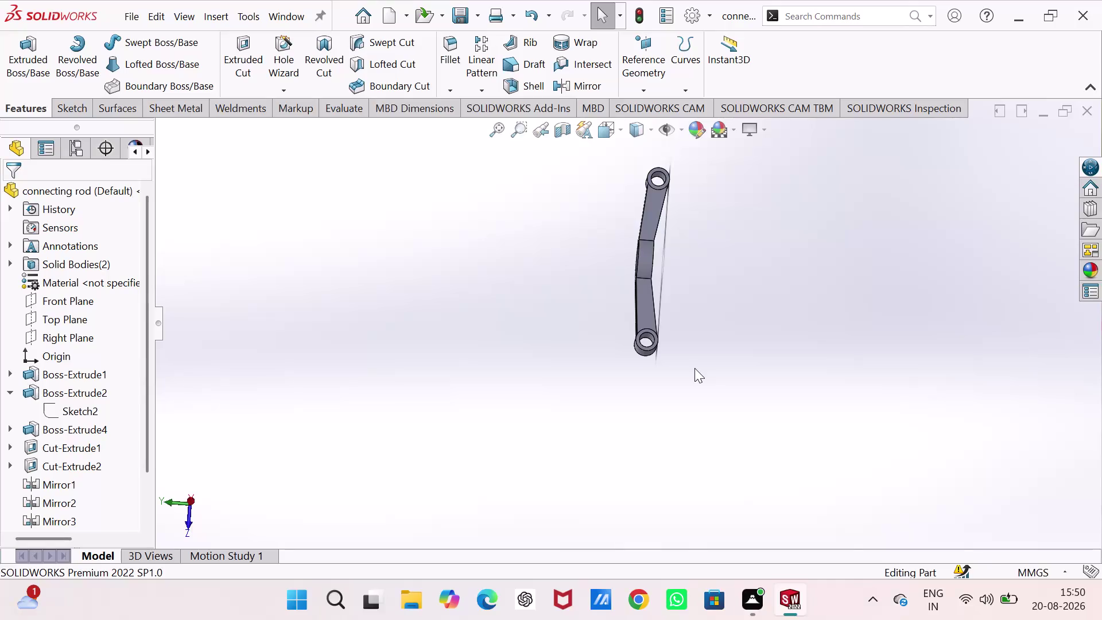
Cycle the connecting rod through the front, side, top and isometric views.
key(ctrl+1)
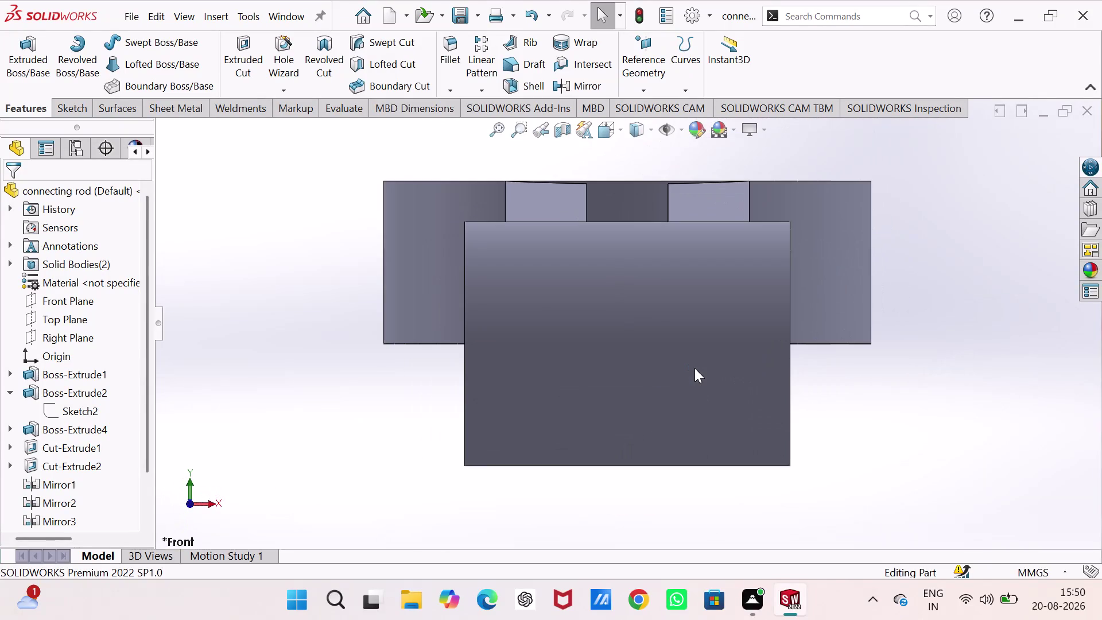
key(ctrl+2)
key(ctrl+3)
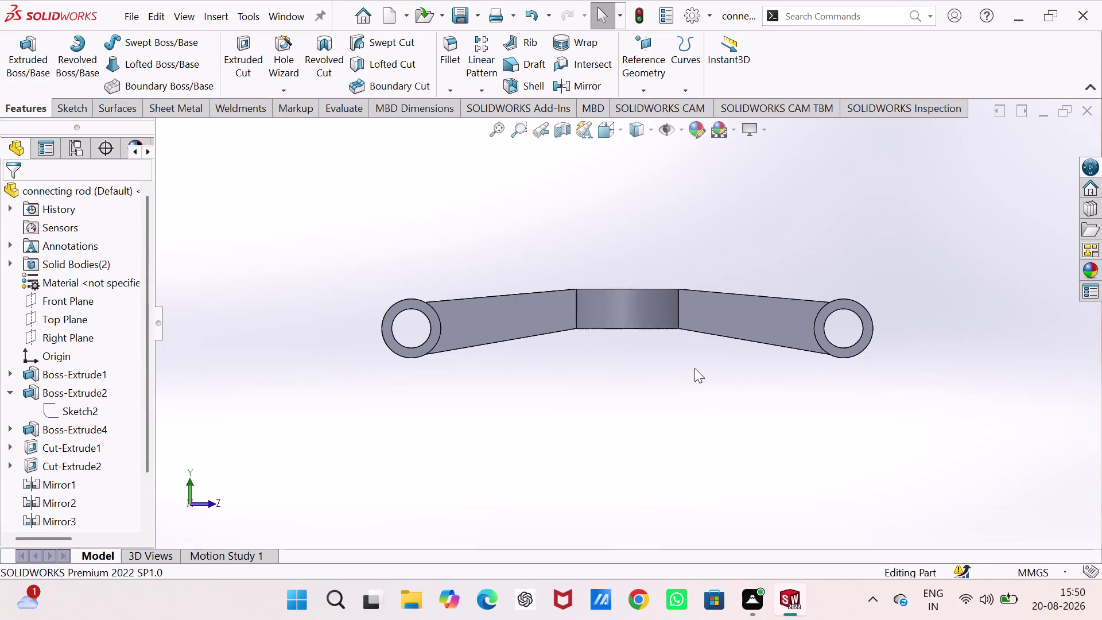
key(ctrl+4)
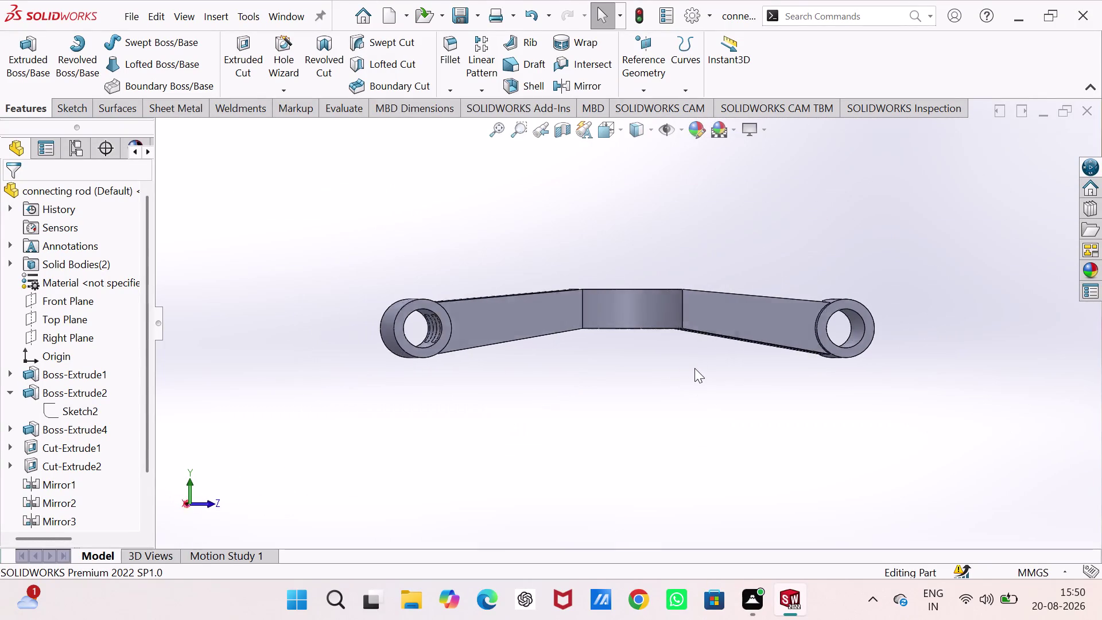
key(ctrl+5)
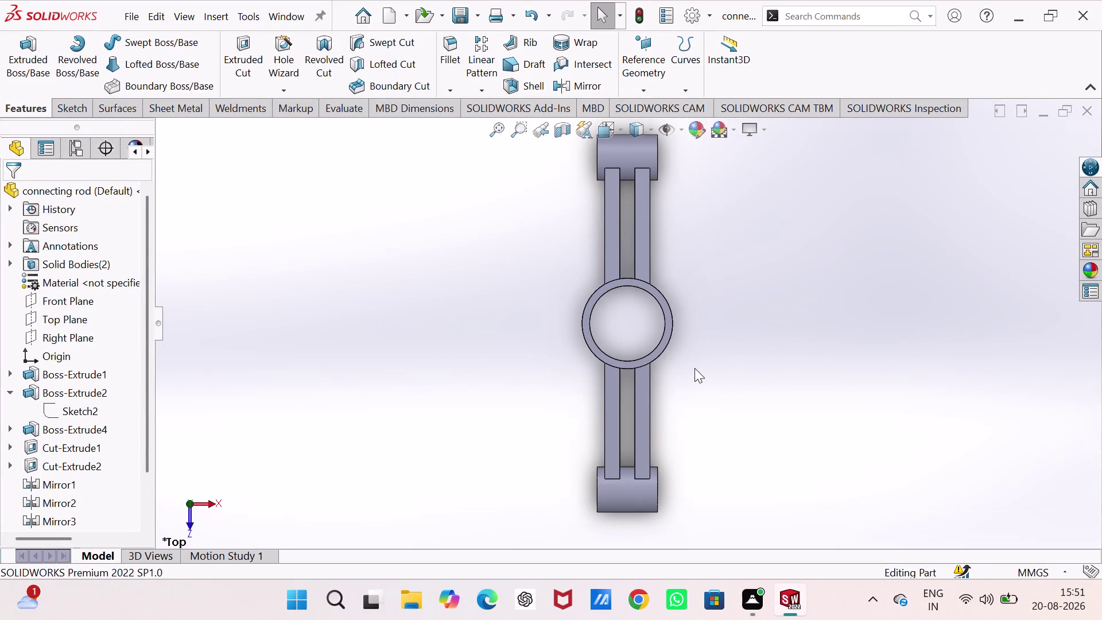
key(ctrl+6)
key(ctrl+7)
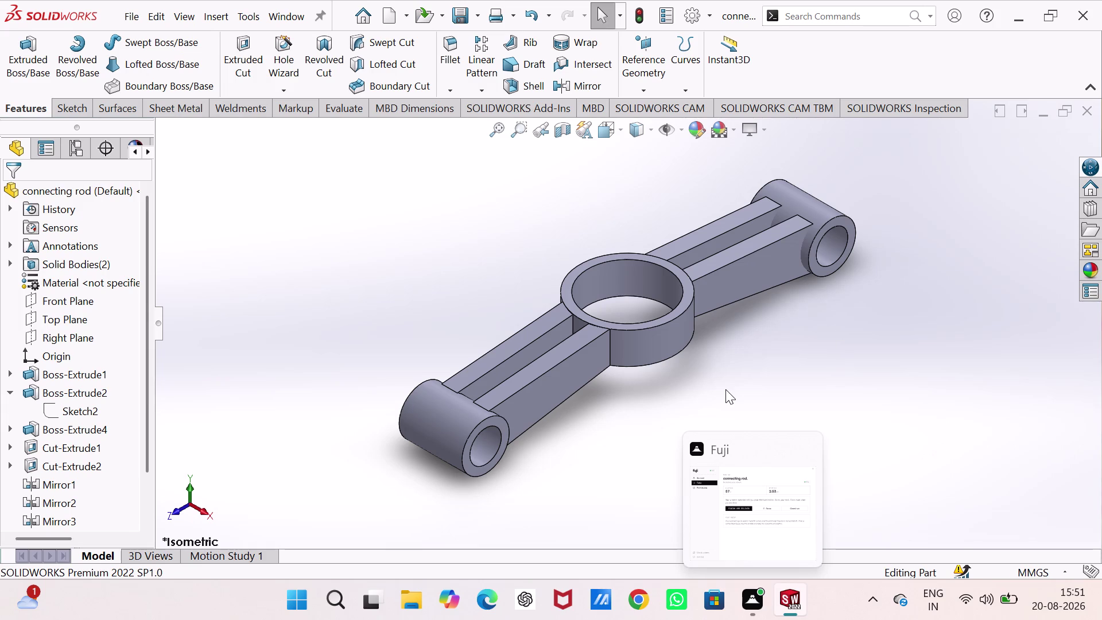
Return to front, top and isometric views, then open the Appearances, Scenes and Decals library.
key(ctrl+1)
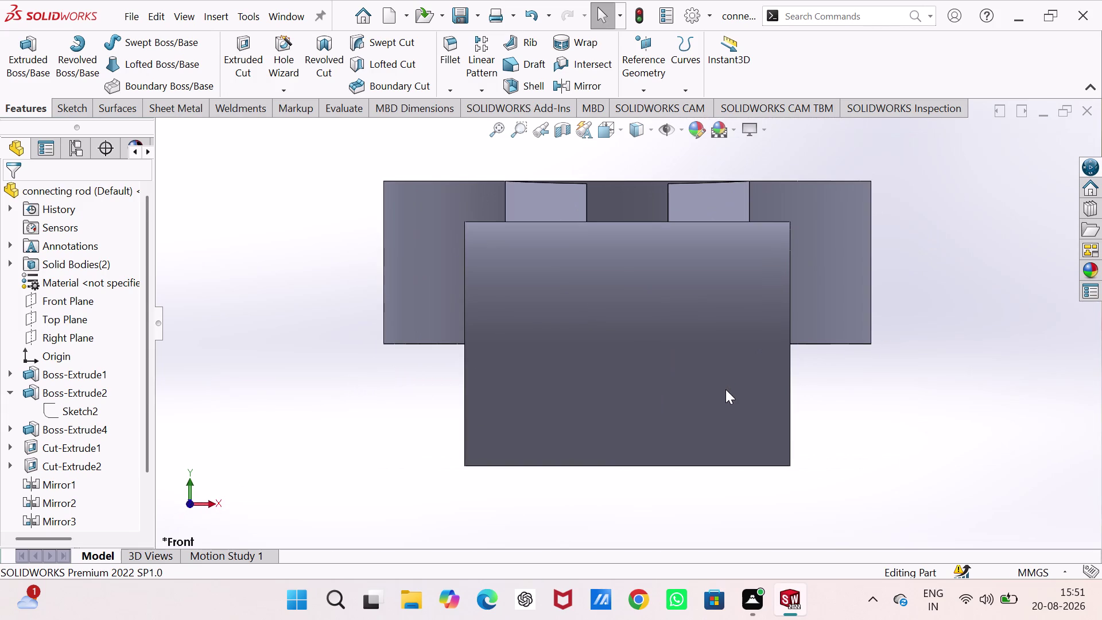
key(Escape)
key(Escape)
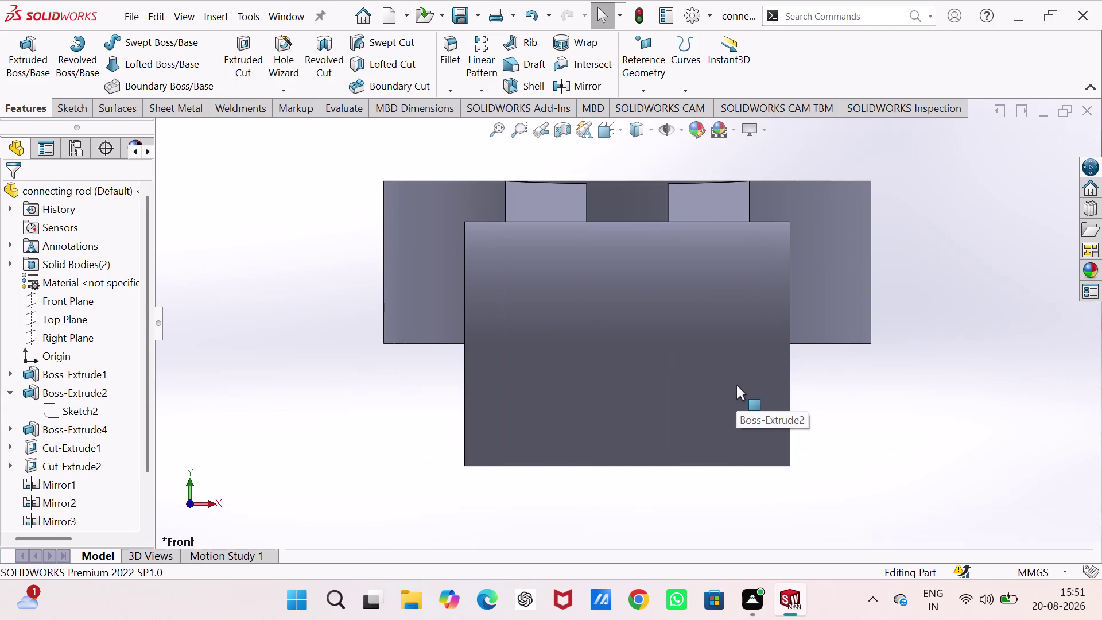
key(ctrl+5)
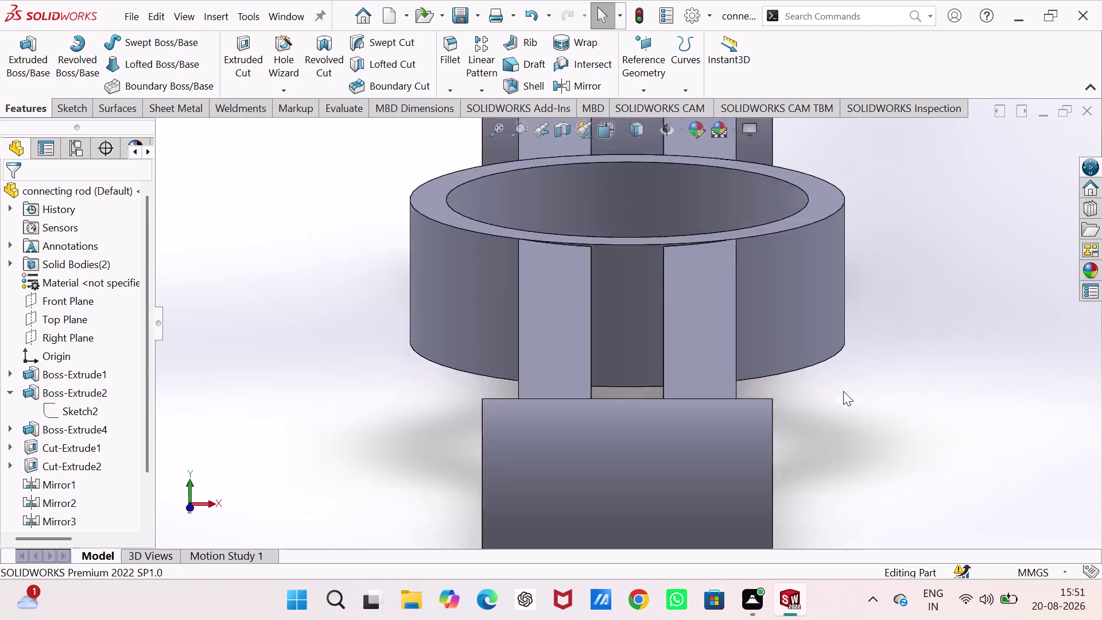
key(ctrl+7)
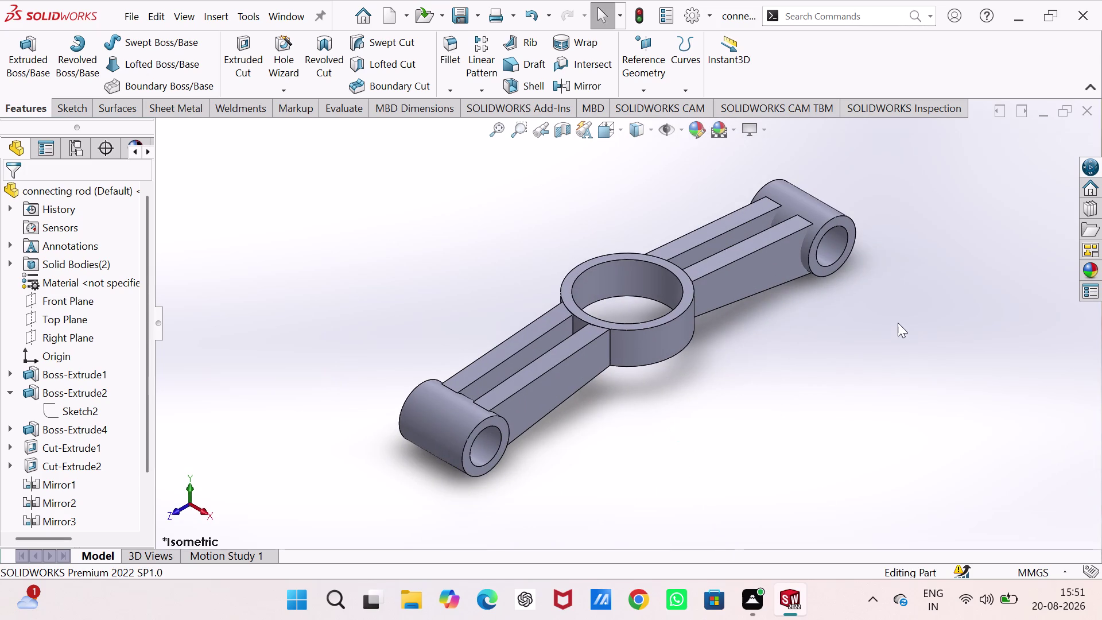
click(1092, 267)
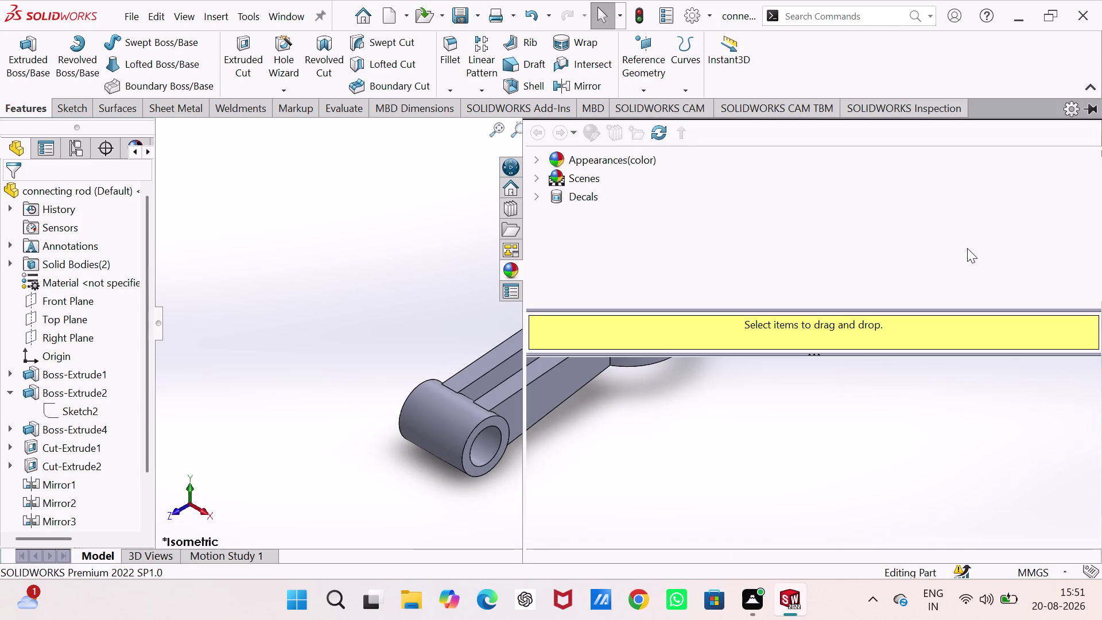
Browse the appearance categories, expanding and collapsing Metal.
click(533, 156)
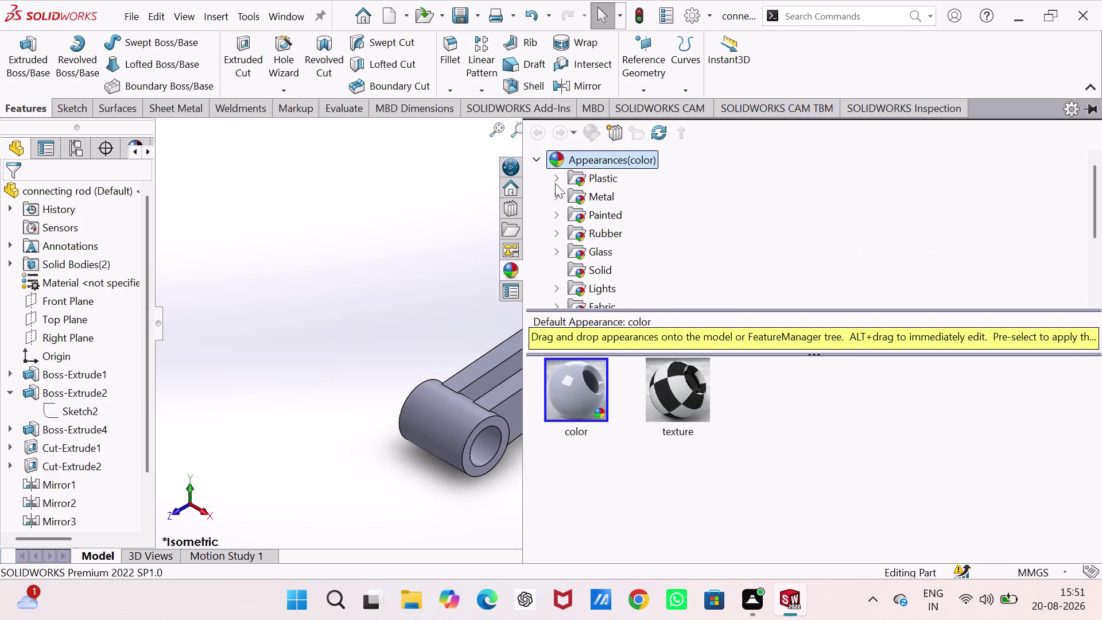
click(558, 193)
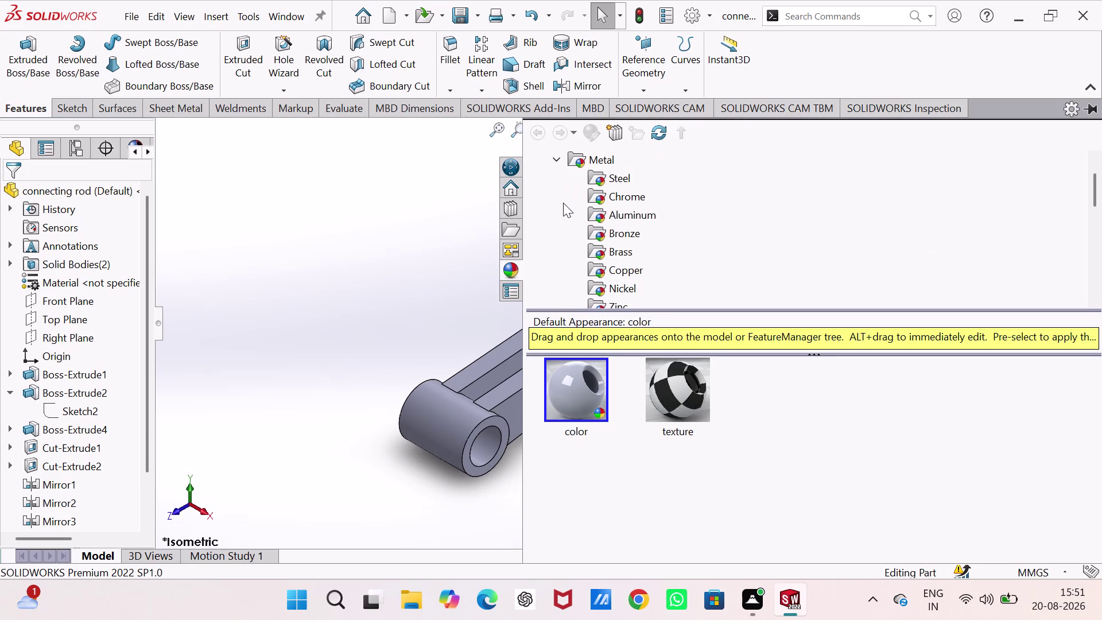
click(556, 158)
scroll(down, 3)
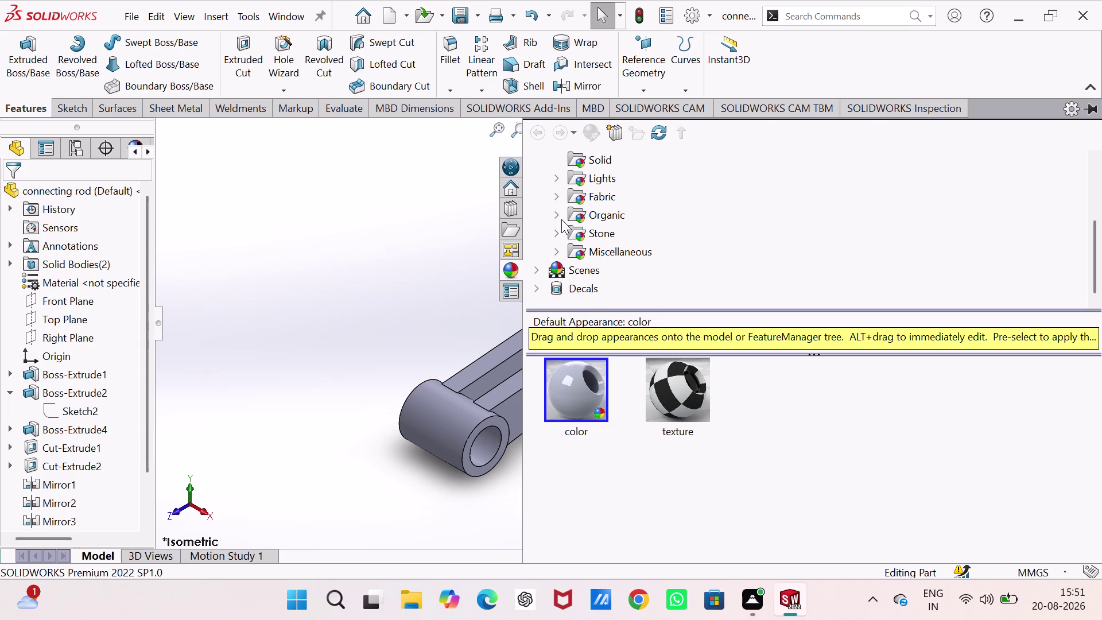
scroll(down, 3)
scroll(up, 3)
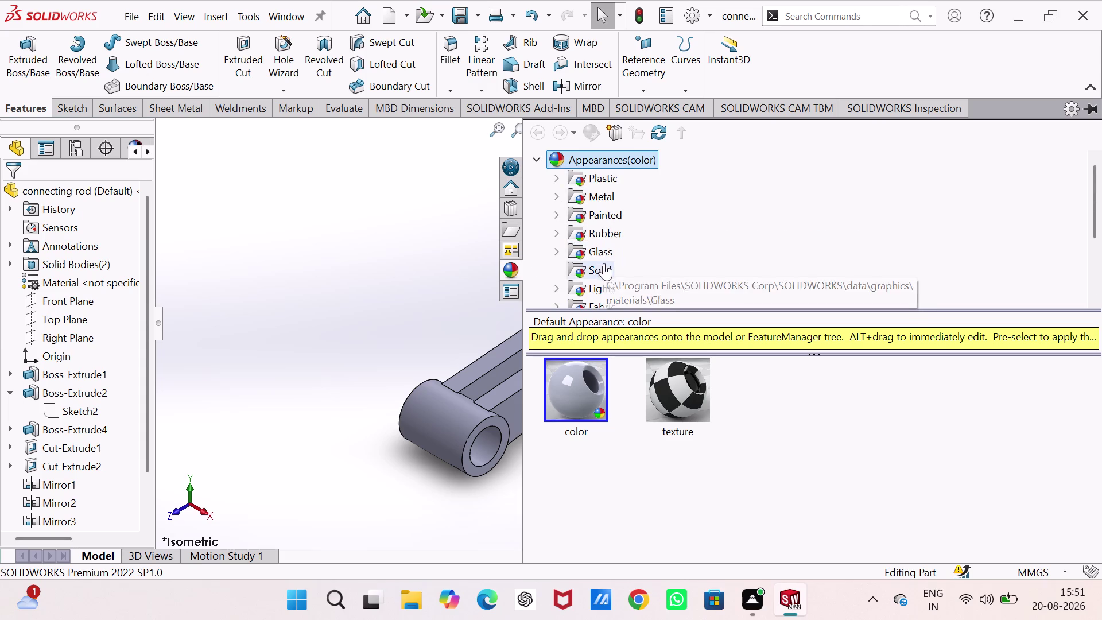
scroll(down, 3)
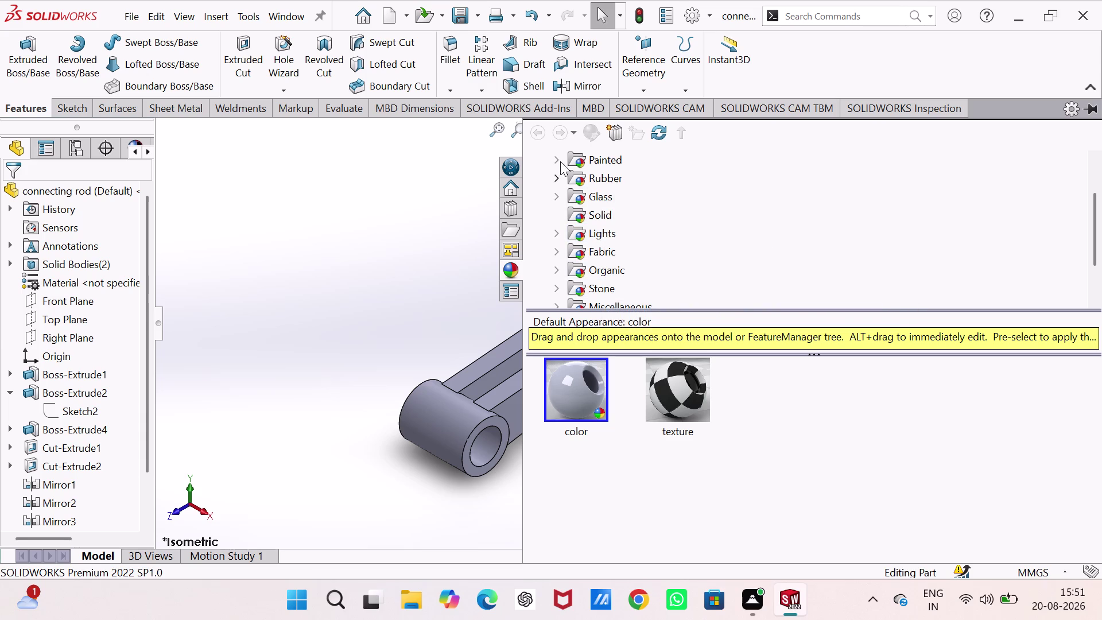
Drag Painted candy apple red onto the rod and apply it to the whole part.
click(585, 158)
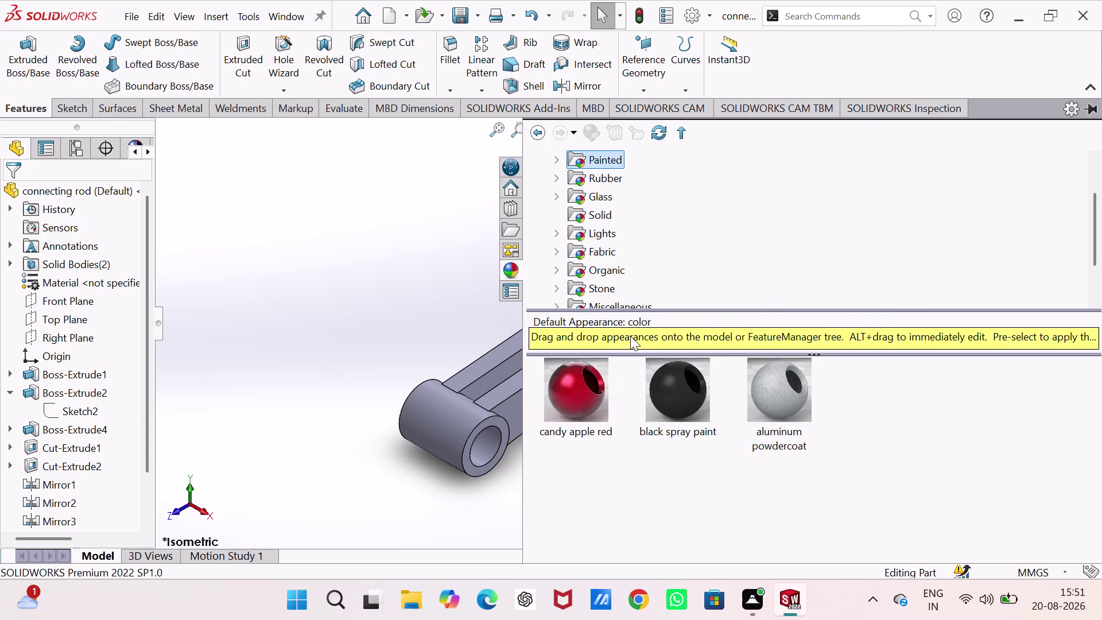
click(577, 397)
click(577, 397)
drag(578, 397, 453, 418)
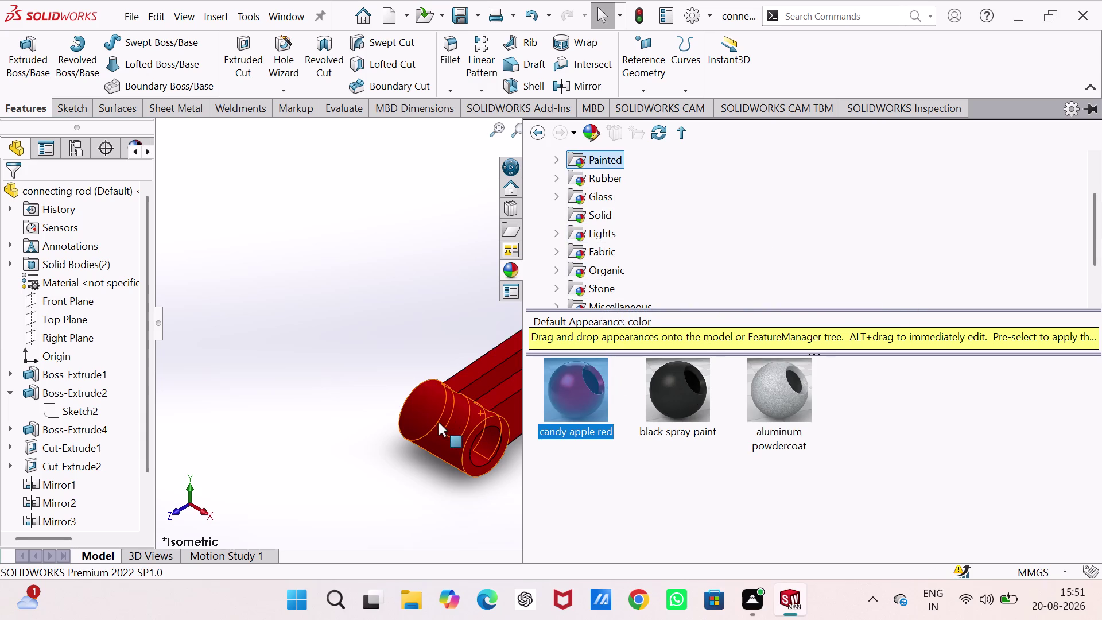
drag(438, 422, 440, 417)
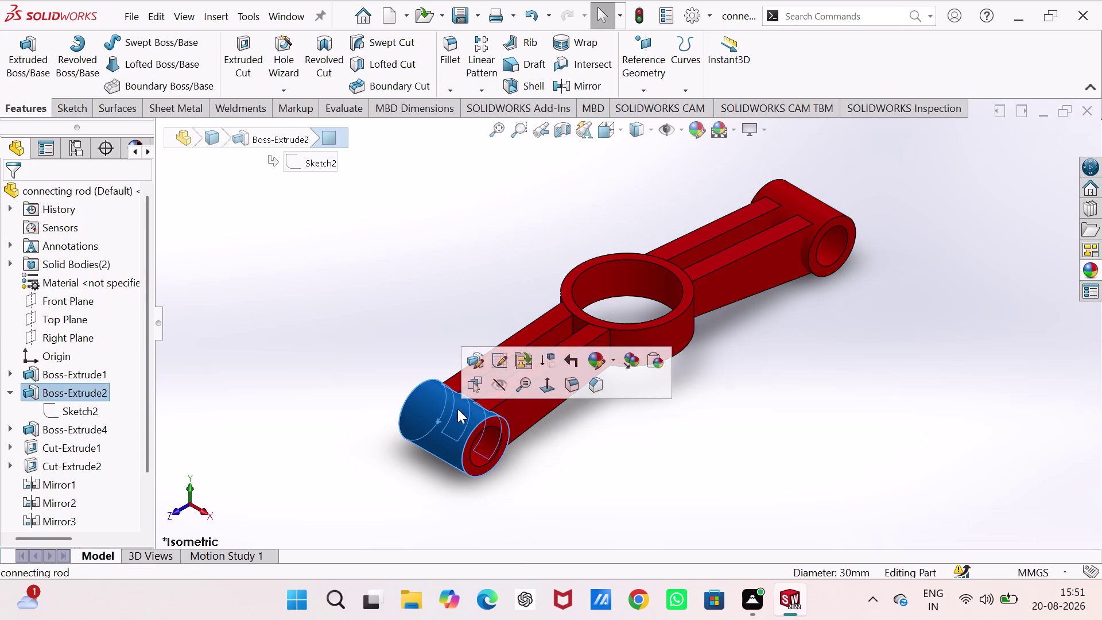
click(691, 459)
Orbit around the red rod and save the part with Ctrl+S.
middle_drag(718, 404, 697, 423)
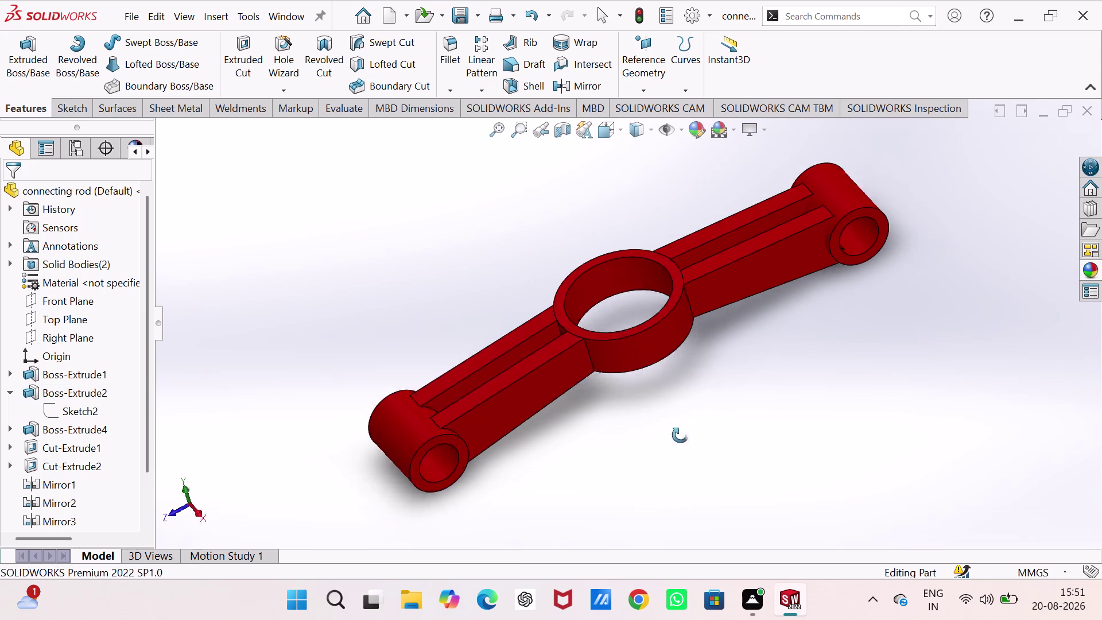
middle_drag(698, 422, 800, 330)
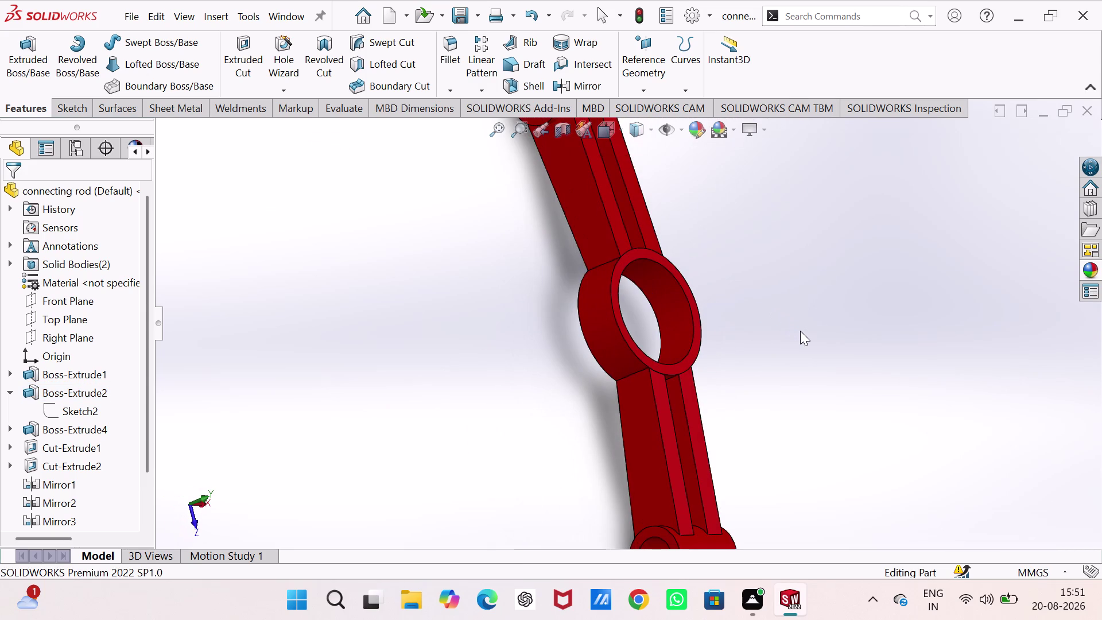
key(ctrl+s)
key(ctrl+s)
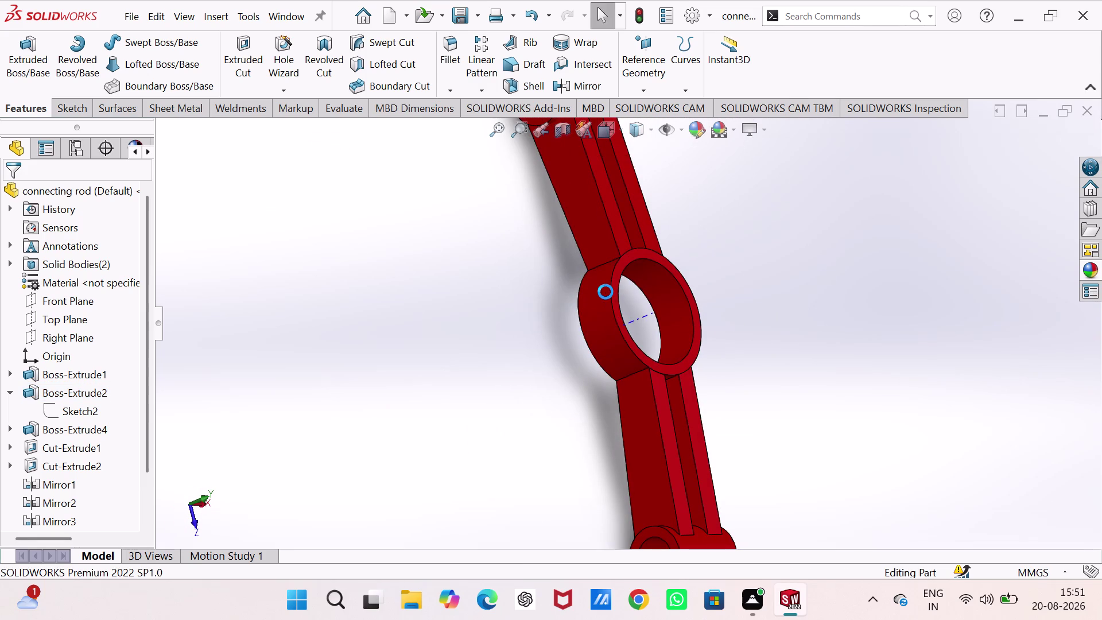
key(ctrl+s)
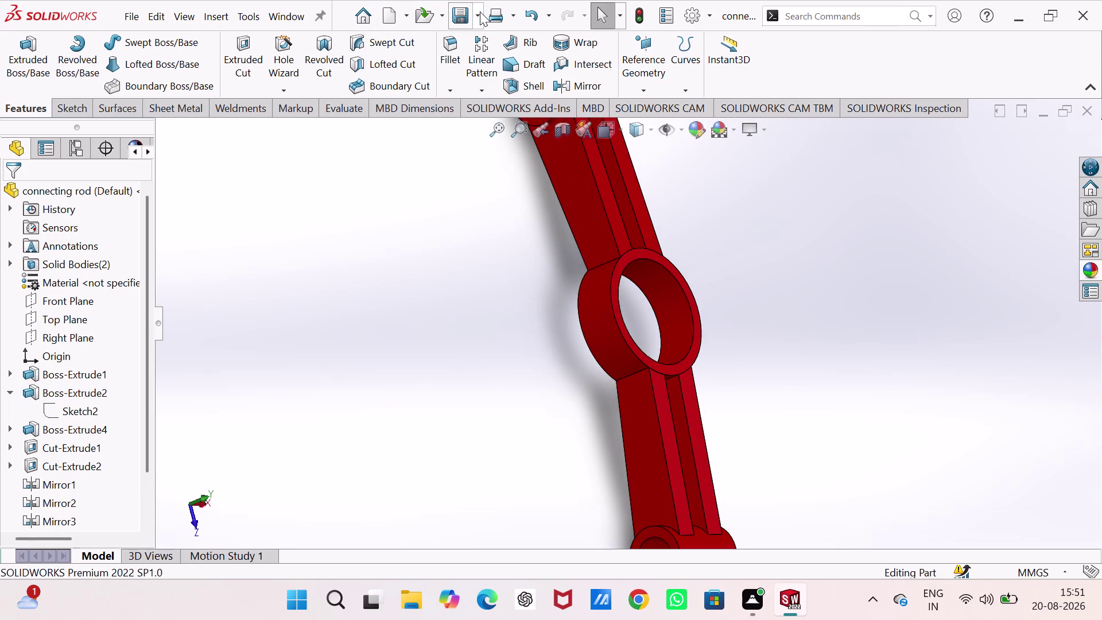
Use File > Save As to save the part as 'connecting rod' in projects.
click(479, 11)
click(475, 64)
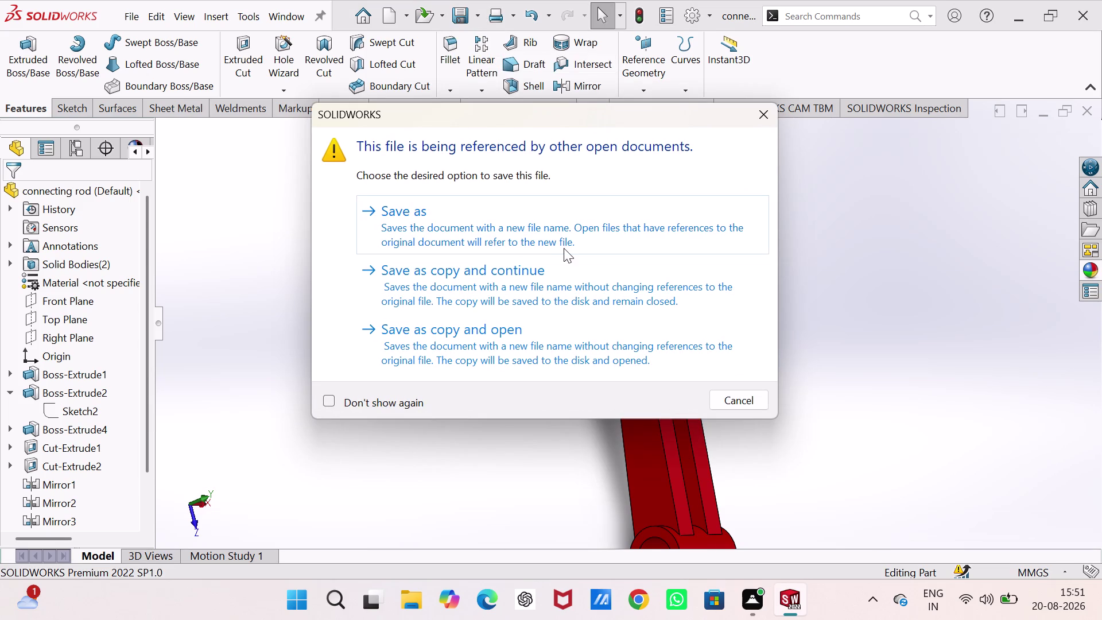
click(606, 220)
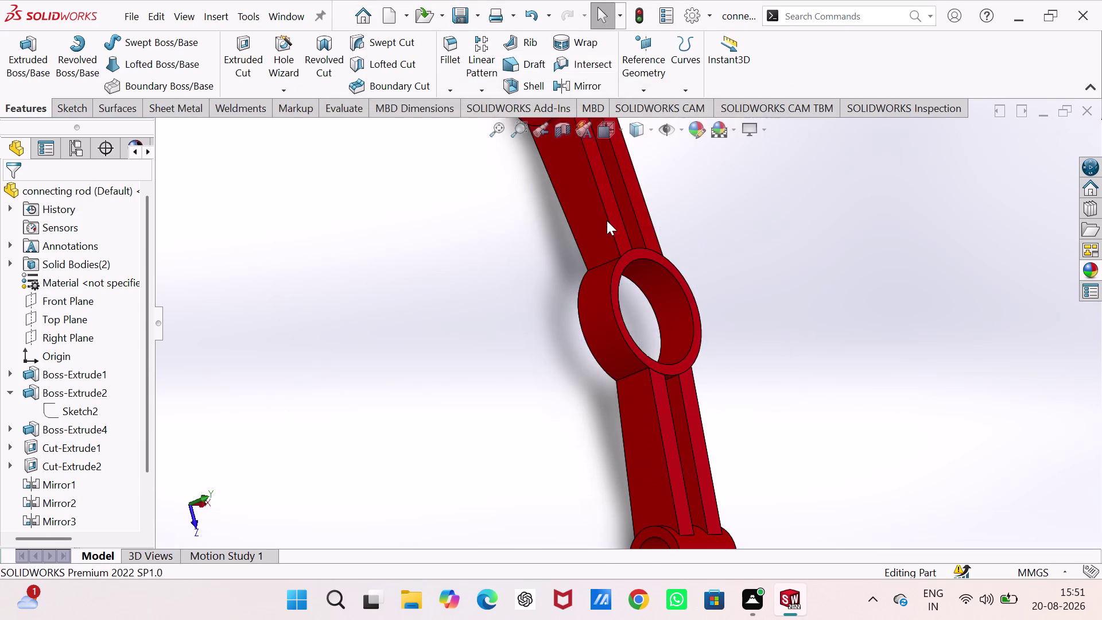
click(683, 433)
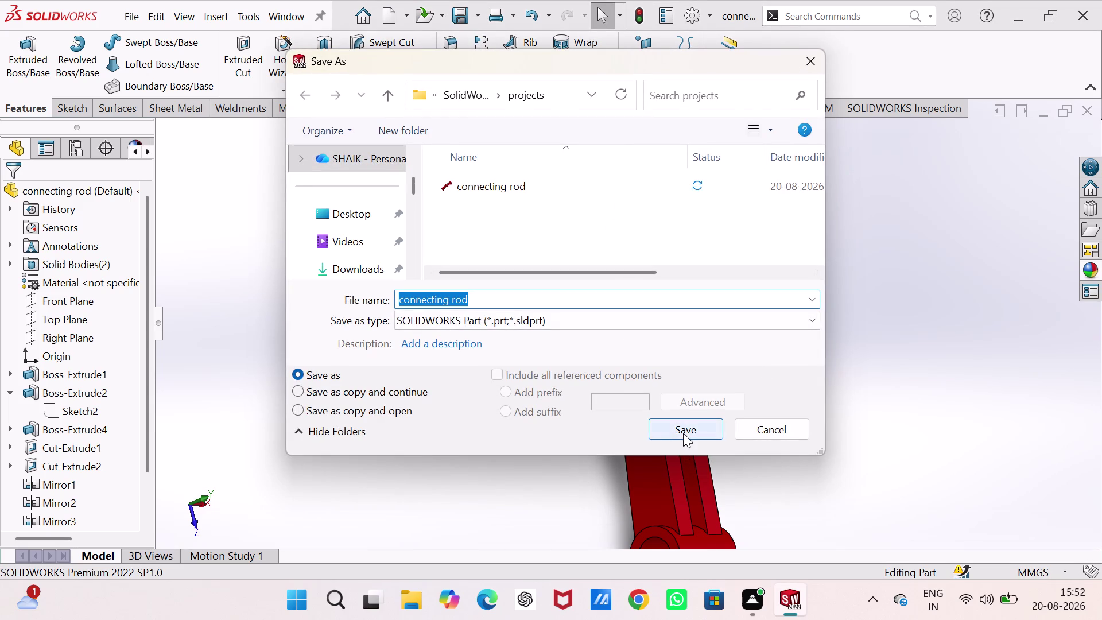
click(589, 298)
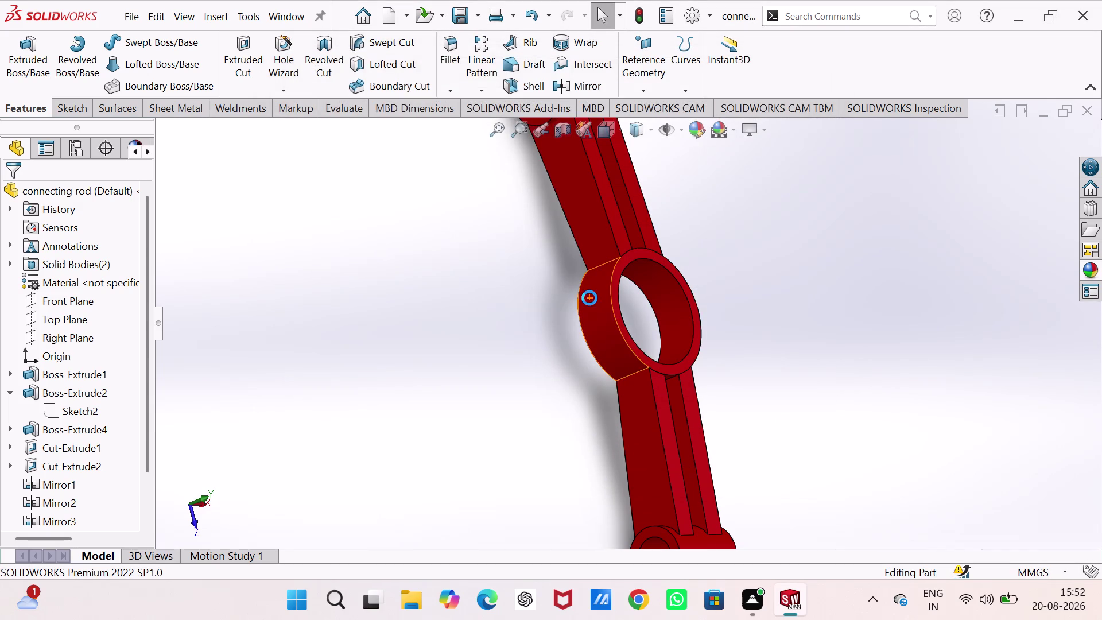
Orbit and pan the rod, checking isometric, back, right and bottom views.
click(816, 326)
middle_drag(817, 330, 510, 420)
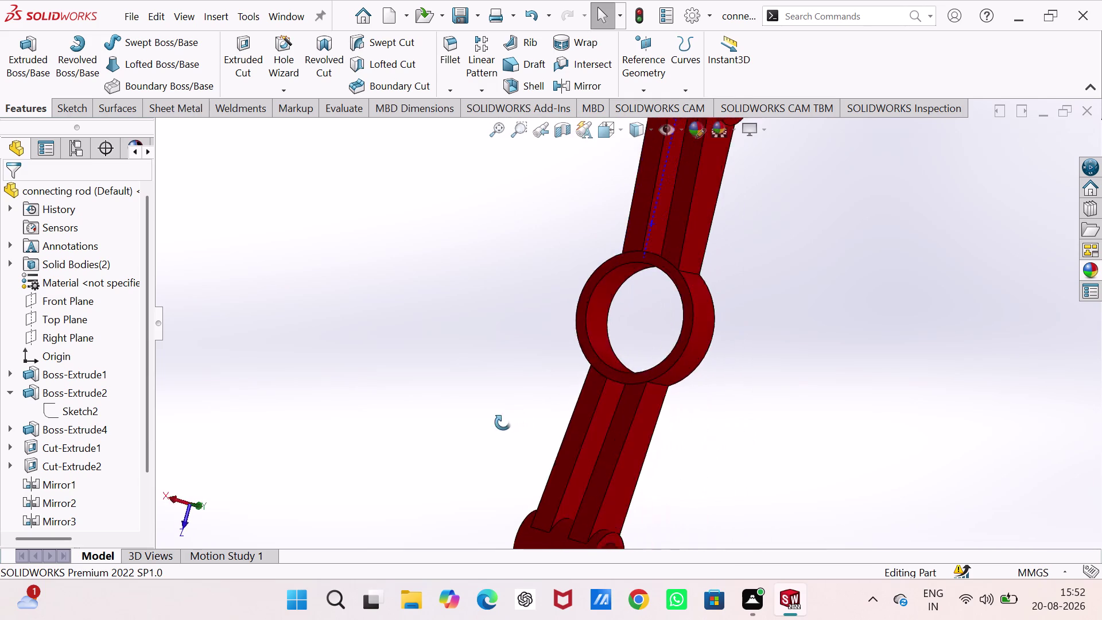
middle_drag(510, 420, 369, 405)
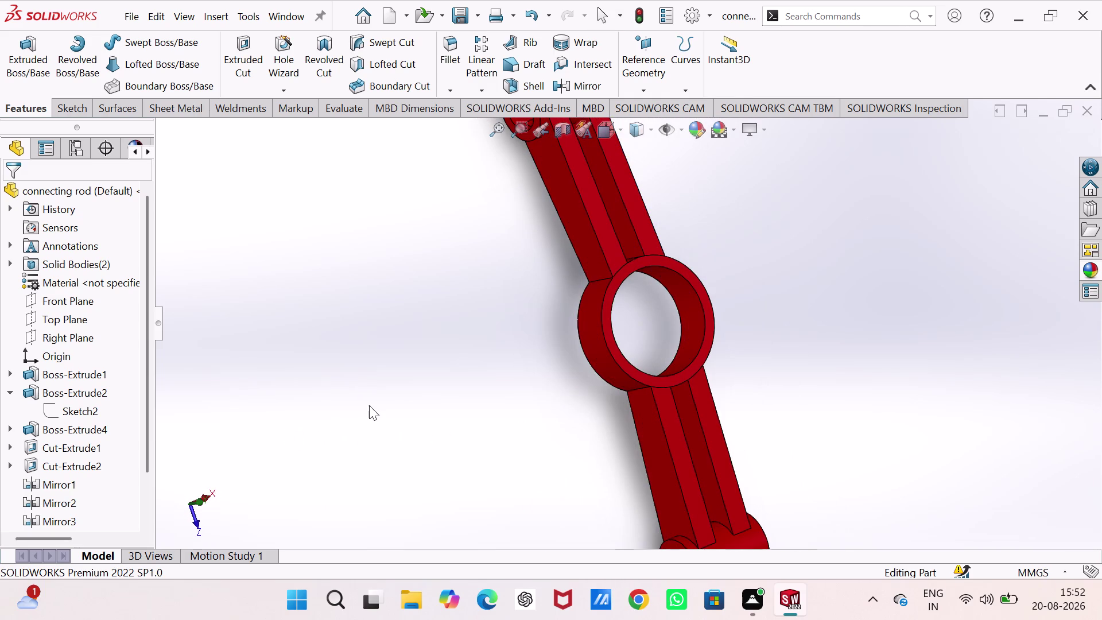
key(ctrl+7)
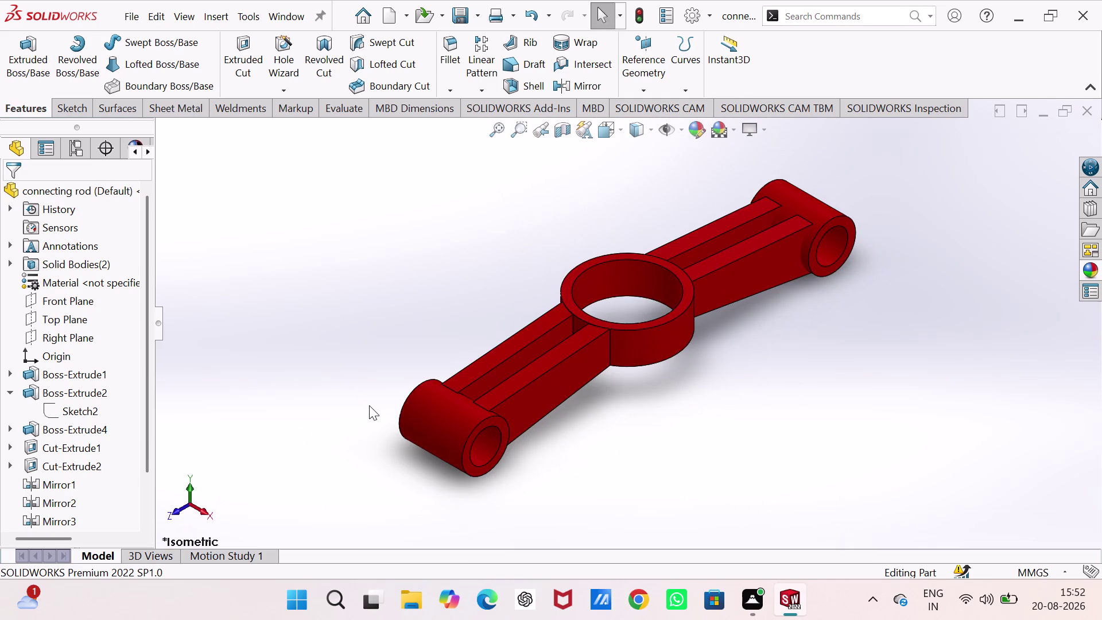
key(ctrl+1)
key(ctrl+2)
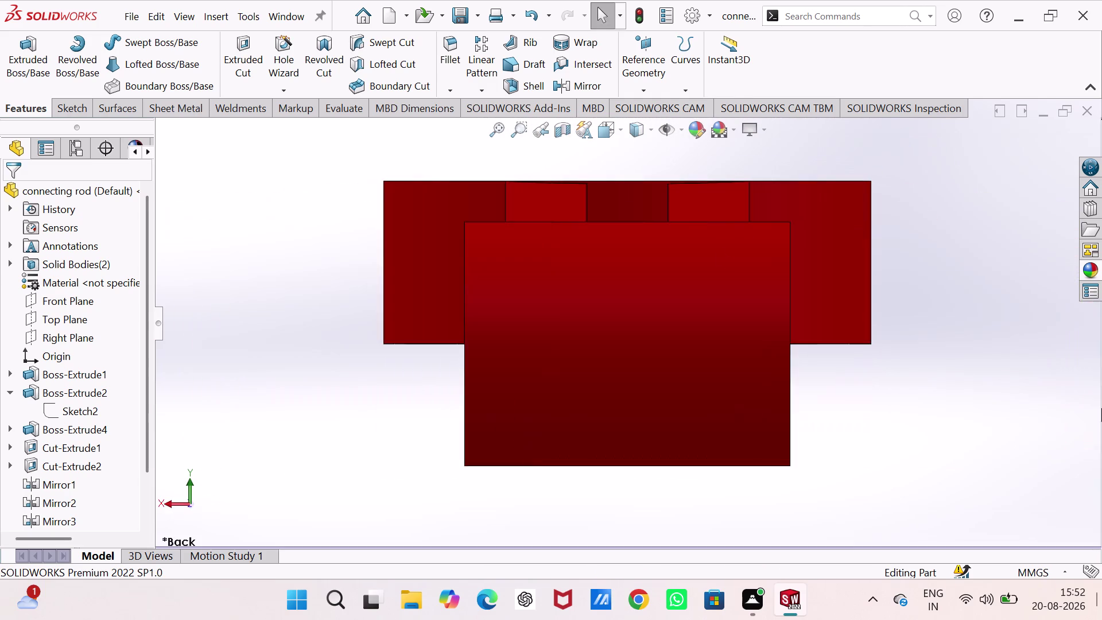
key(ctrl+3)
key(ctrl+4)
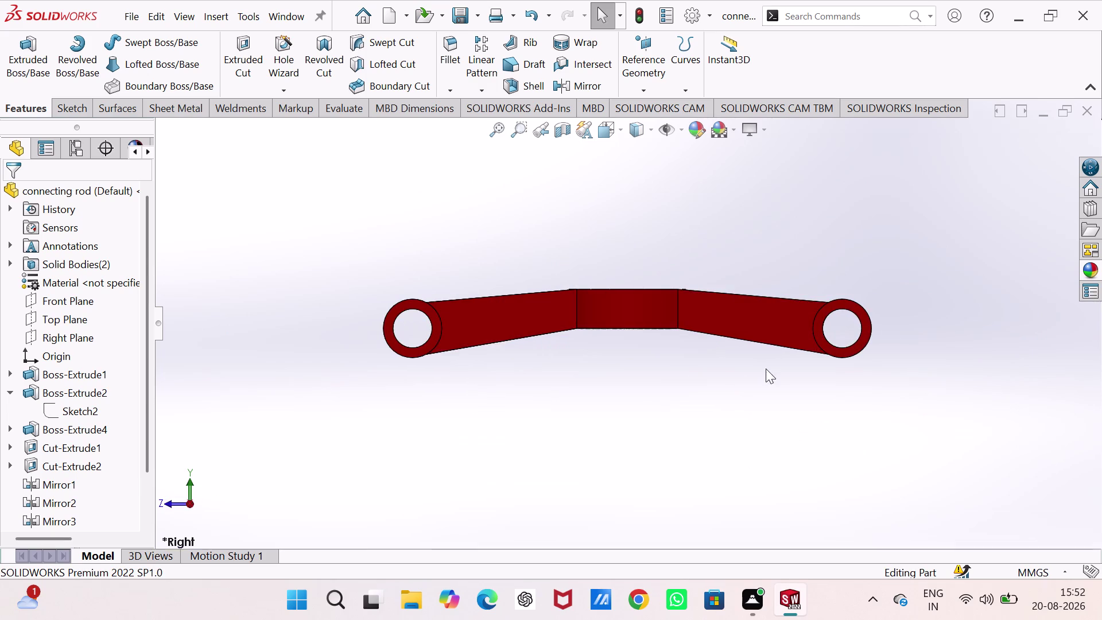
middle_drag(768, 364, 995, 452)
key(ctrl+5)
key(ctrl+6)
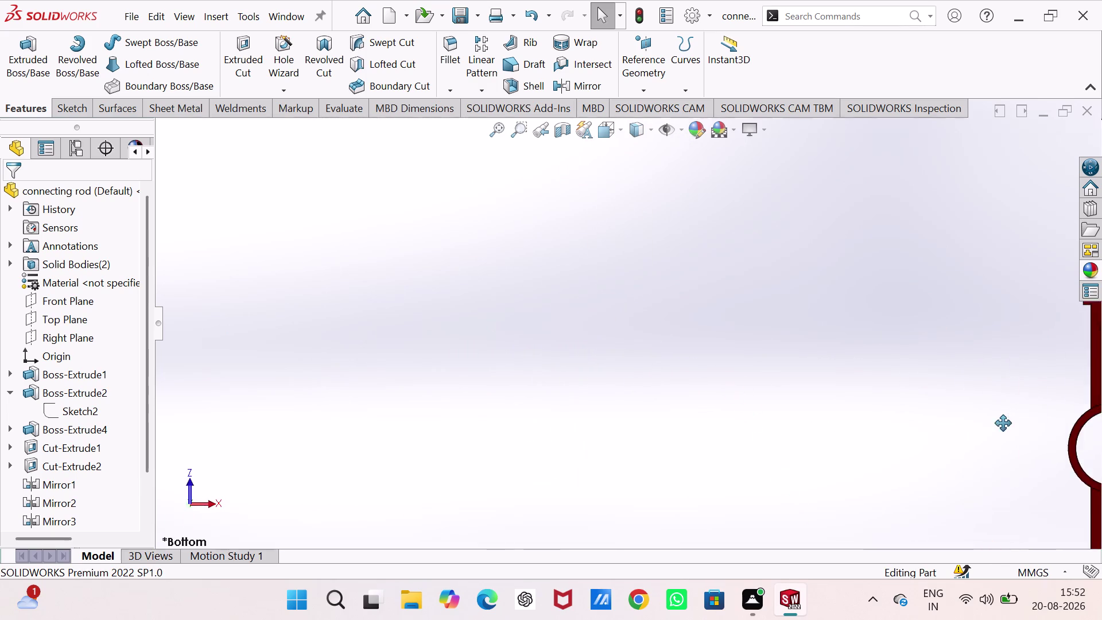
middle_drag(995, 452, 937, 312)
key(ctrl+7)
key(ctrl+6)
key(ctrl+7)
key(ctrl+6)
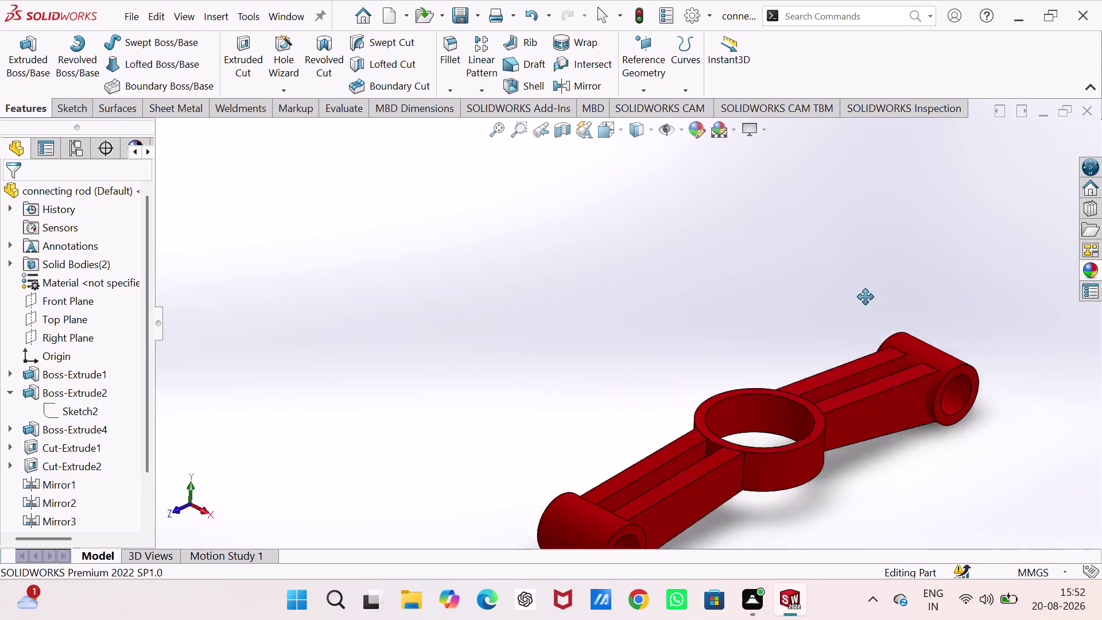
Cycle repeatedly through the standard views, including left and back, panning the rod.
middle_drag(936, 312, 310, 312)
key(ctrl+7)
key(ctrl+6)
key(ctrl+7)
key(ctrl+6)
key(ctrl+7)
key(ctrl+6)
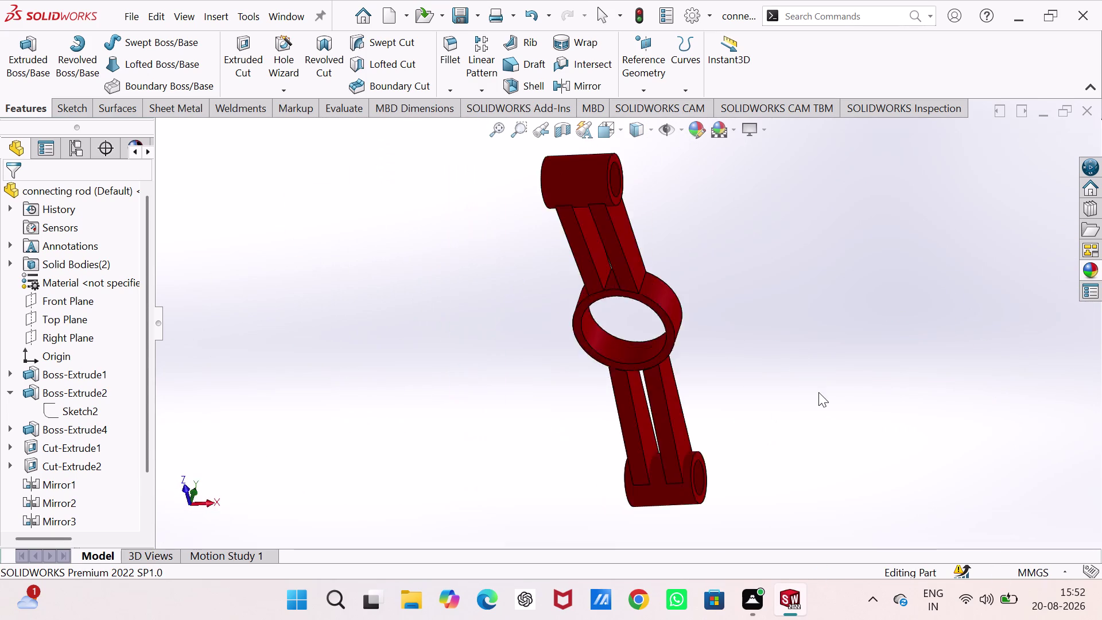
key(ctrl+7)
key(ctrl+6)
key(ctrl+7)
key(ctrl+6)
key(ctrl+7)
key(ctrl+6)
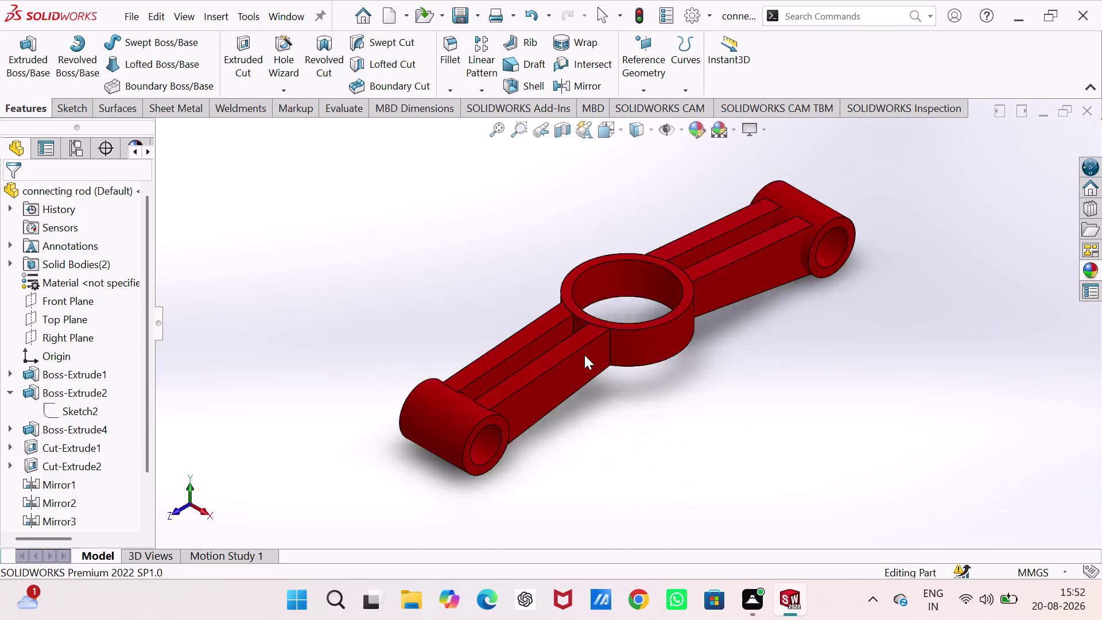
key(ctrl+5)
key(ctrl+6)
key(ctrl+4)
key(ctrl+3)
key(ctrl+3)
key(ctrl+3)
middle_drag(584, 354, 986, 419)
key(ctrl+8)
key(ctrl+7)
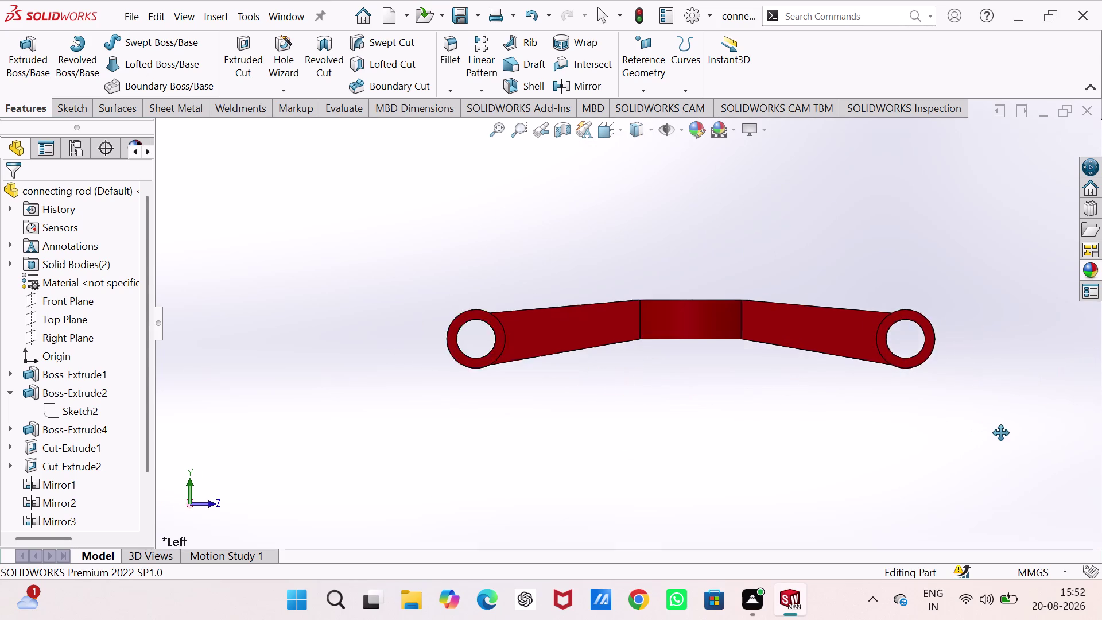
middle_drag(987, 419, 845, 356)
key(ctrl+6)
key(ctrl+5)
key(ctrl+4)
key(ctrl+3)
key(ctrl+2)
key(ctrl+7)
key(ctrl+6)
key(ctrl+5)
key(ctrl+4)
key(ctrl+3)
key(ctrl+2)
key(ctrl+1)
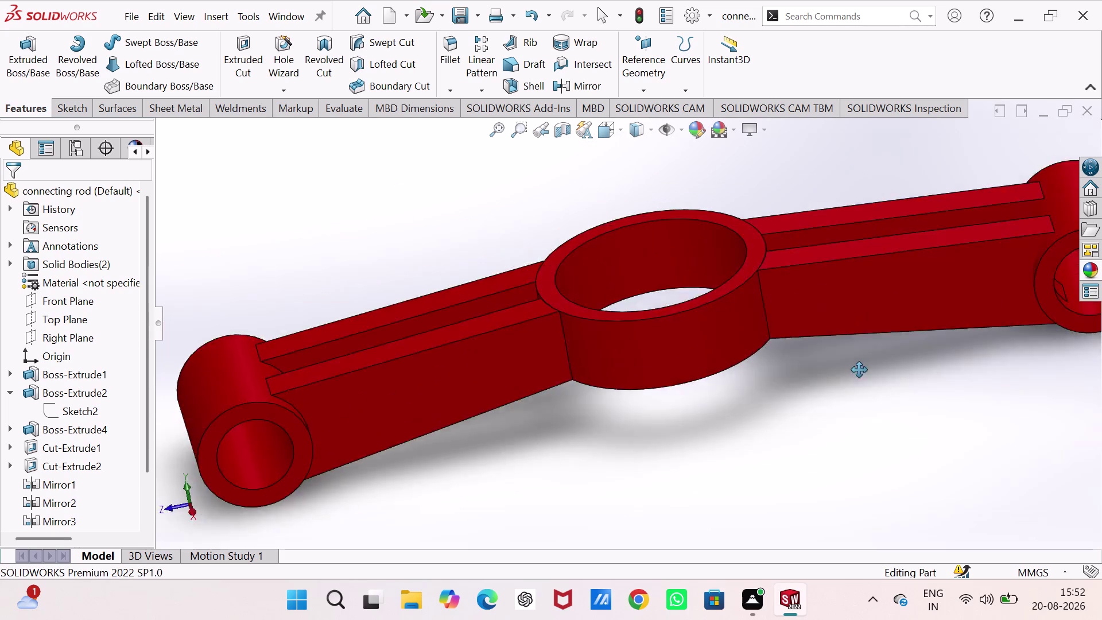
middle_drag(846, 356, 712, 344)
key(ctrl+8)
key(ctrl+7)
key(ctrl+6)
key(ctrl+5)
key(ctrl+4)
key(ctrl+3)
key(ctrl+2)
Zoom in and out and cycle the views again, then switch to the drawing window.
scroll(down, 3)
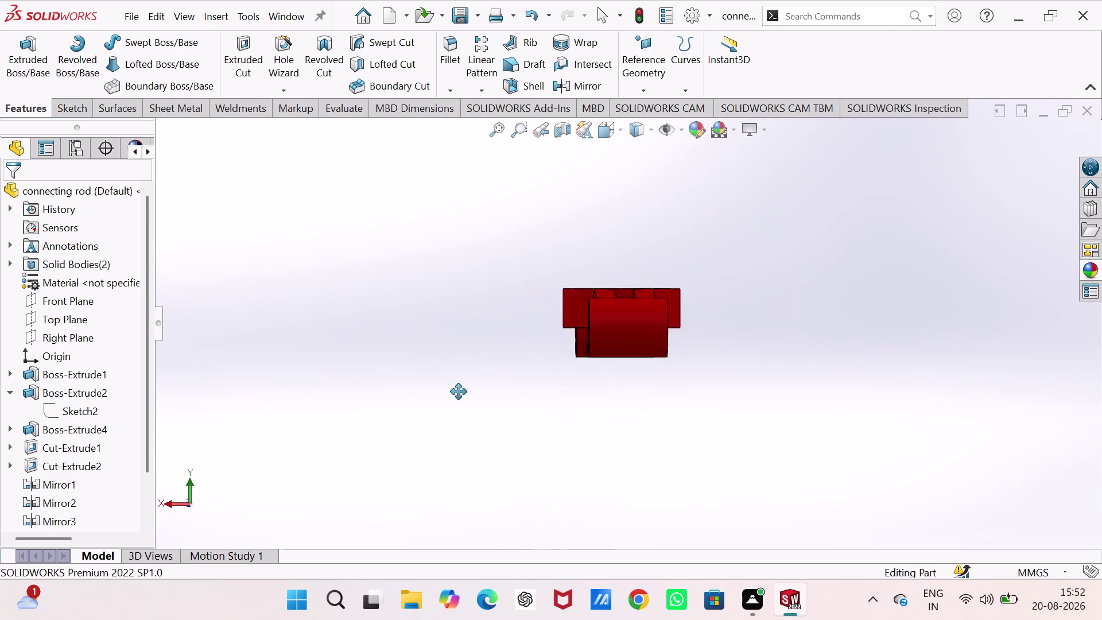
scroll(down, 3)
scroll(up, 3)
scroll(down, 3)
scroll(up, 3)
scroll(down, 3)
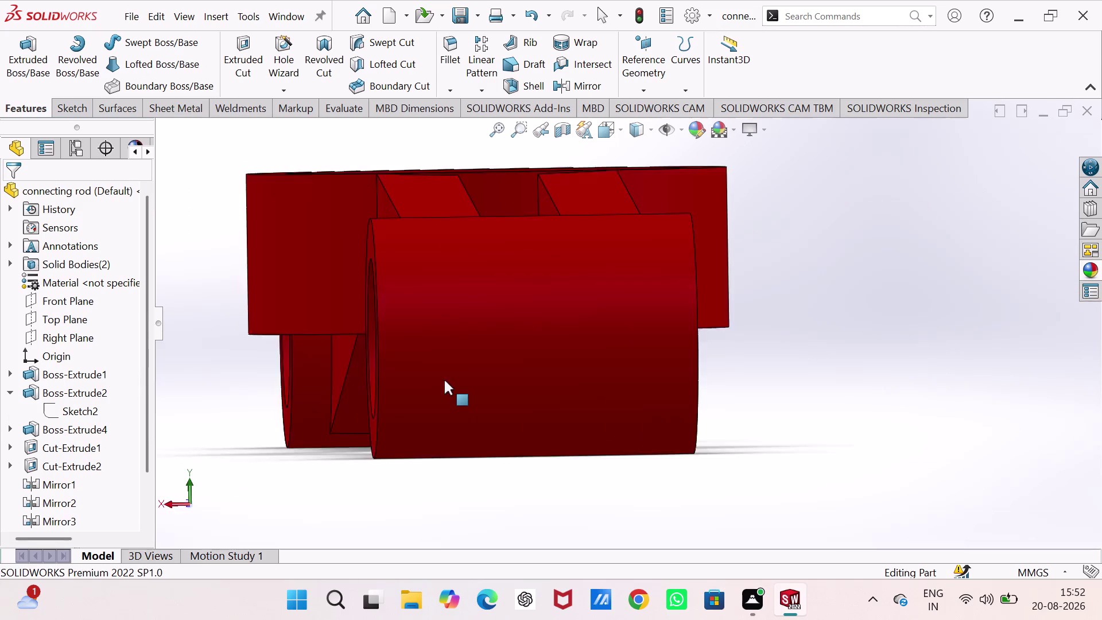
scroll(up, 3)
scroll(down, 3)
scroll(up, 3)
scroll(down, 3)
key(ctrl+7)
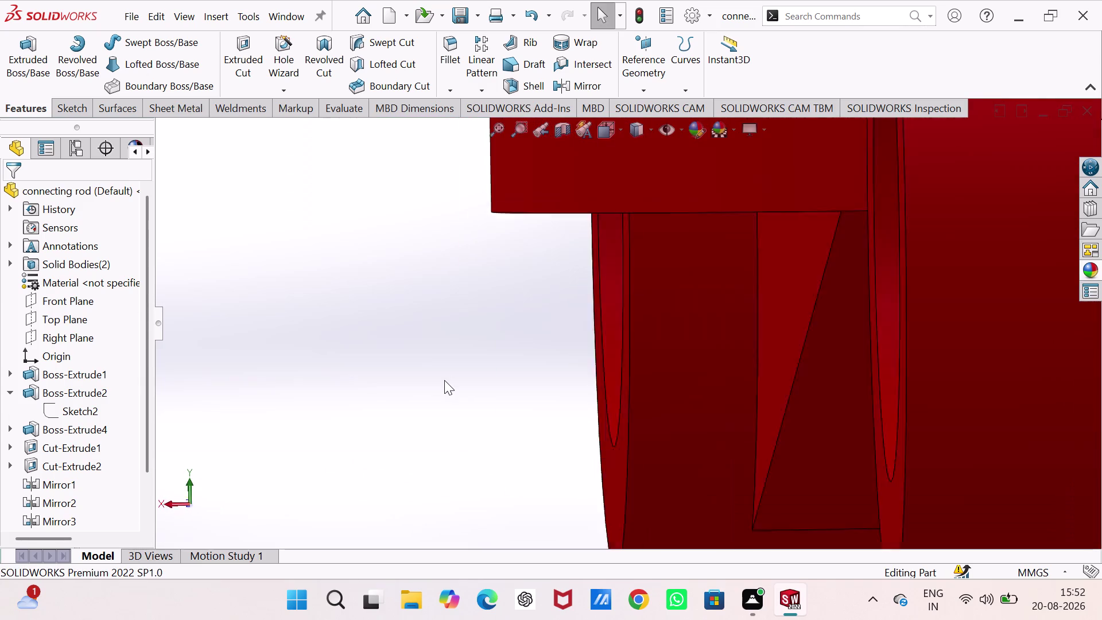
scroll(up, 3)
key(ctrl+7)
key(ctrl+6)
key(ctrl+5)
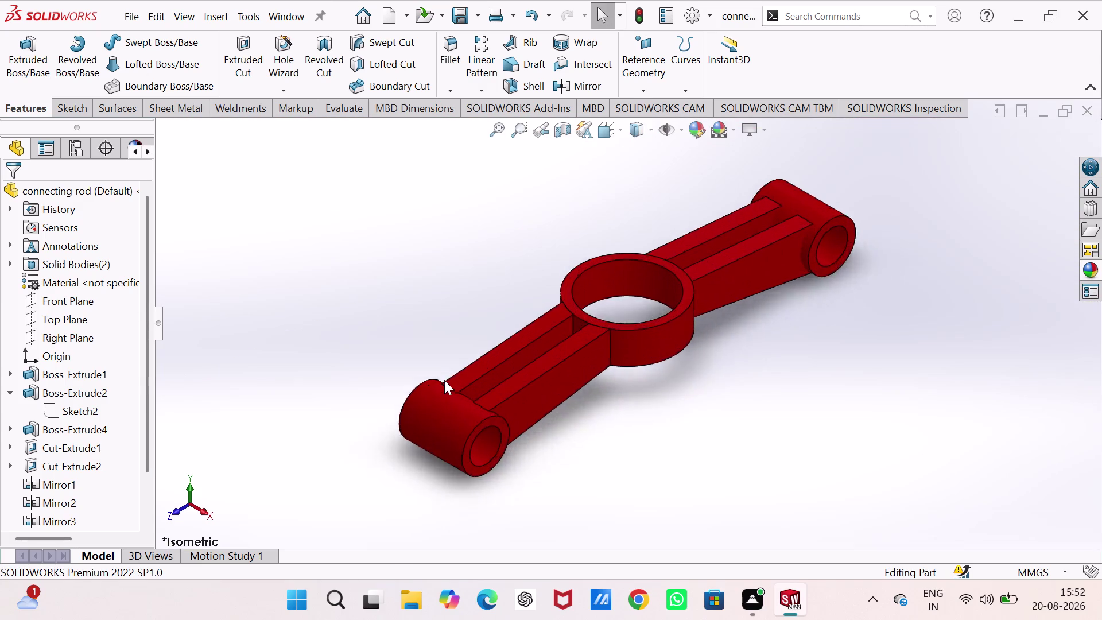
key(ctrl+4)
key(ctrl+3)
scroll(down, 3)
key(ctrl+2)
scroll(up, 3)
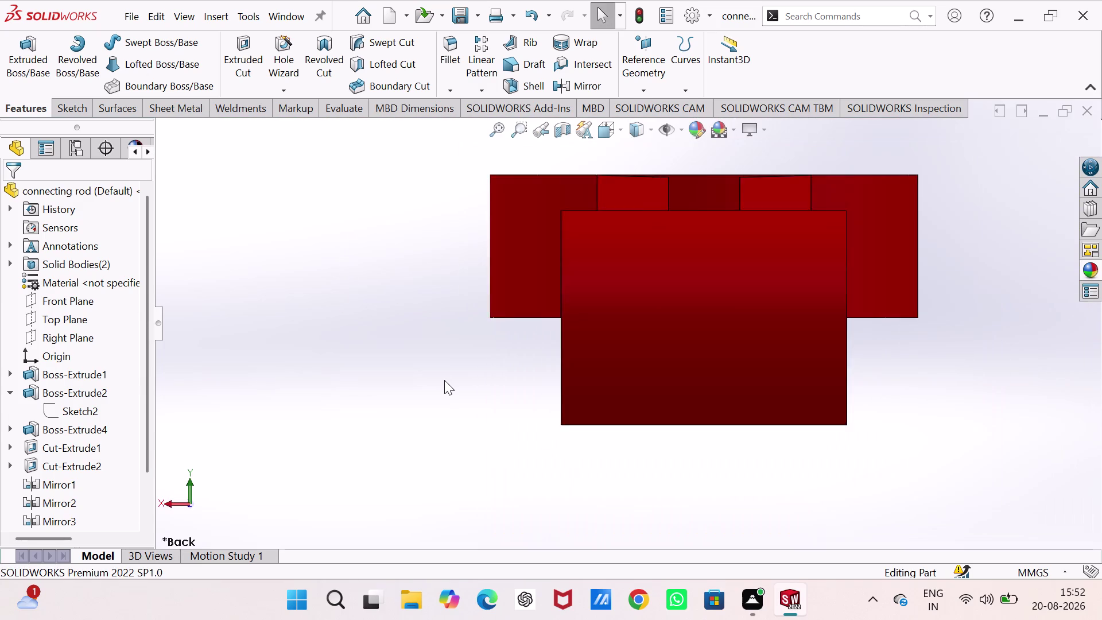
scroll(up, 3)
key(ctrl+7)
key(ctrl+6)
key(ctrl+5)
key(ctrl+4)
key(ctrl+3)
key(ctrl+w)
key(ctrl+2)
key(ctrl+q)
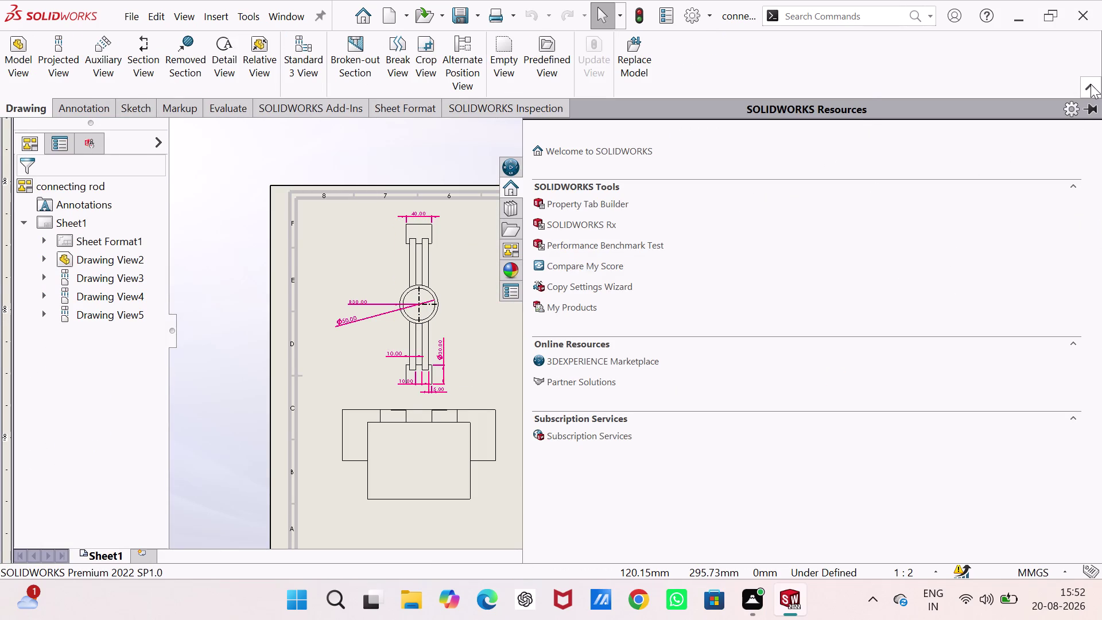
scroll(up, 3)
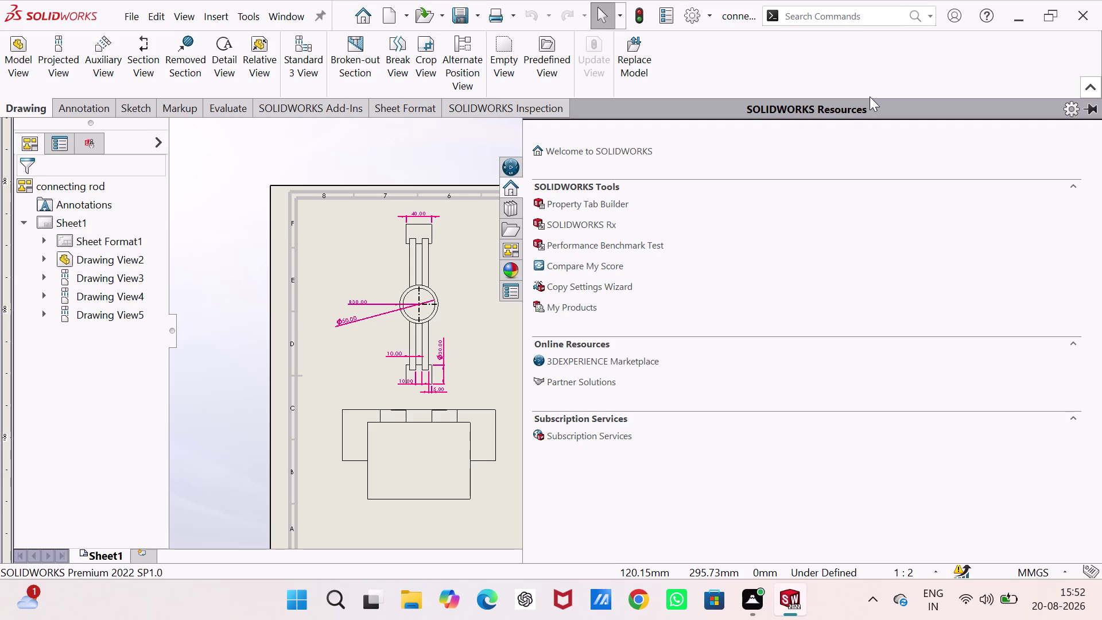
click(367, 153)
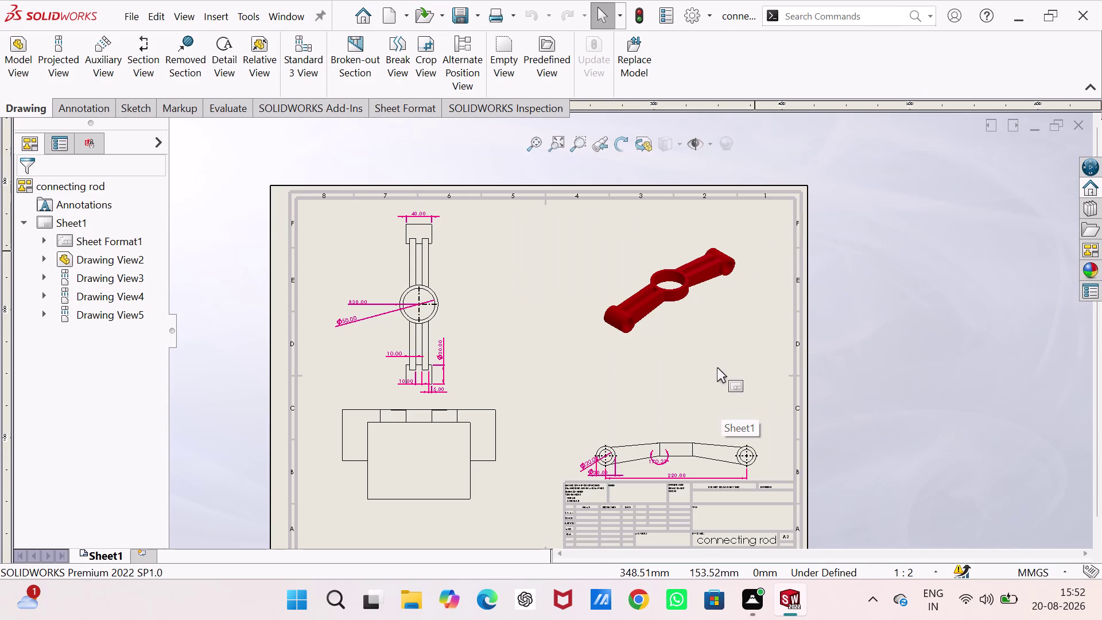
scroll(up, 3)
scroll(down, 3)
scroll(up, 3)
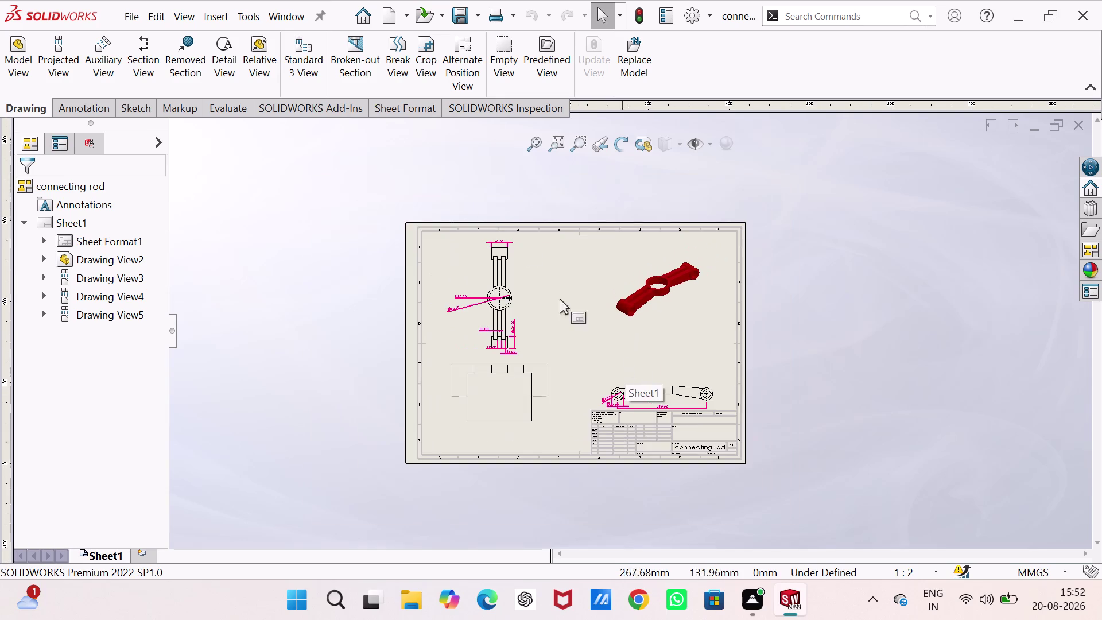
scroll(down, 3)
scroll(down, 3)
scroll(up, 3)
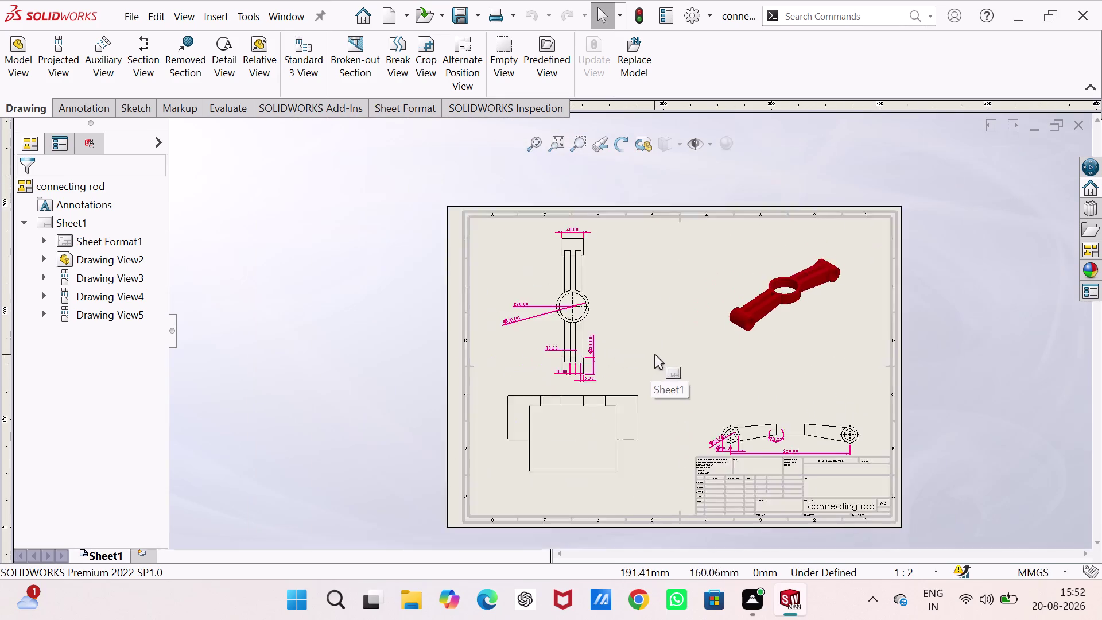
scroll(up, 3)
scroll(down, 3)
scroll(up, 3)
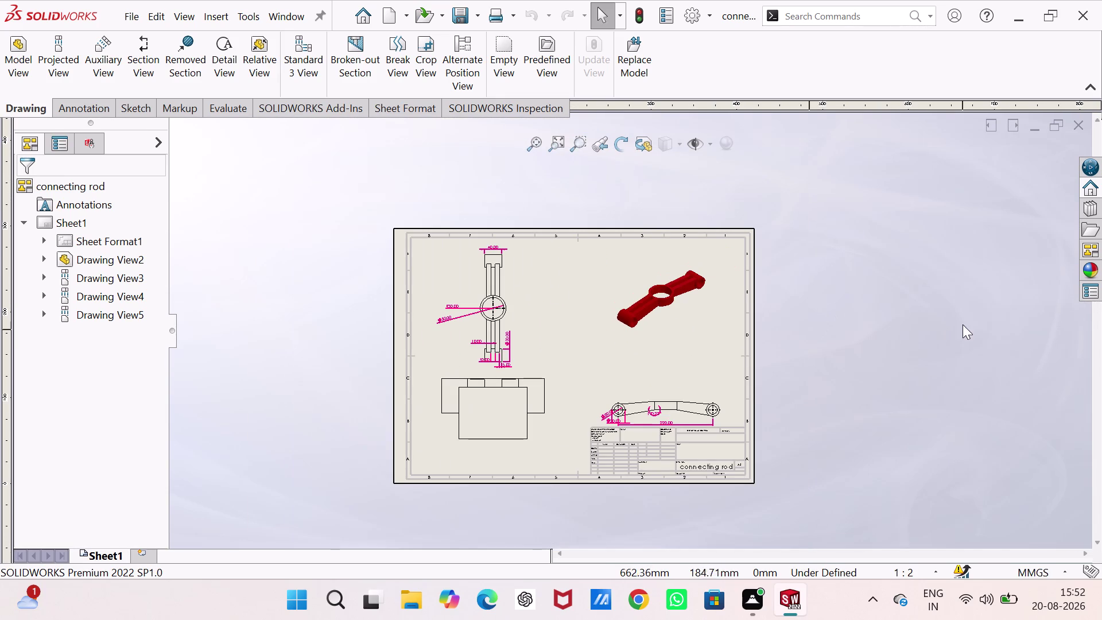
click(966, 323)
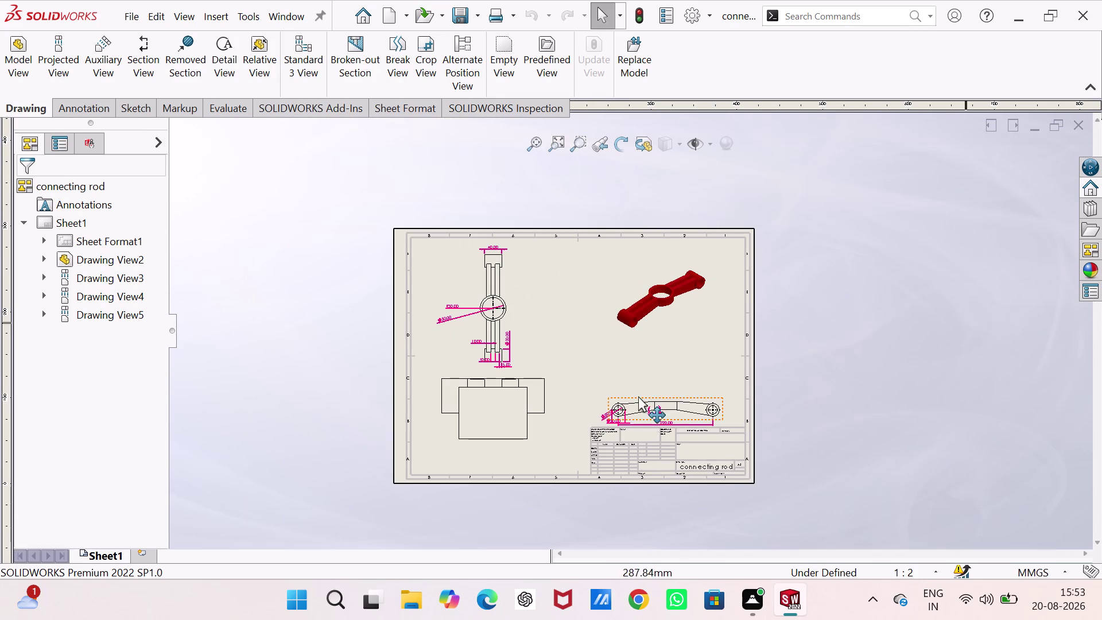
scroll(down, 3)
scroll(up, 3)
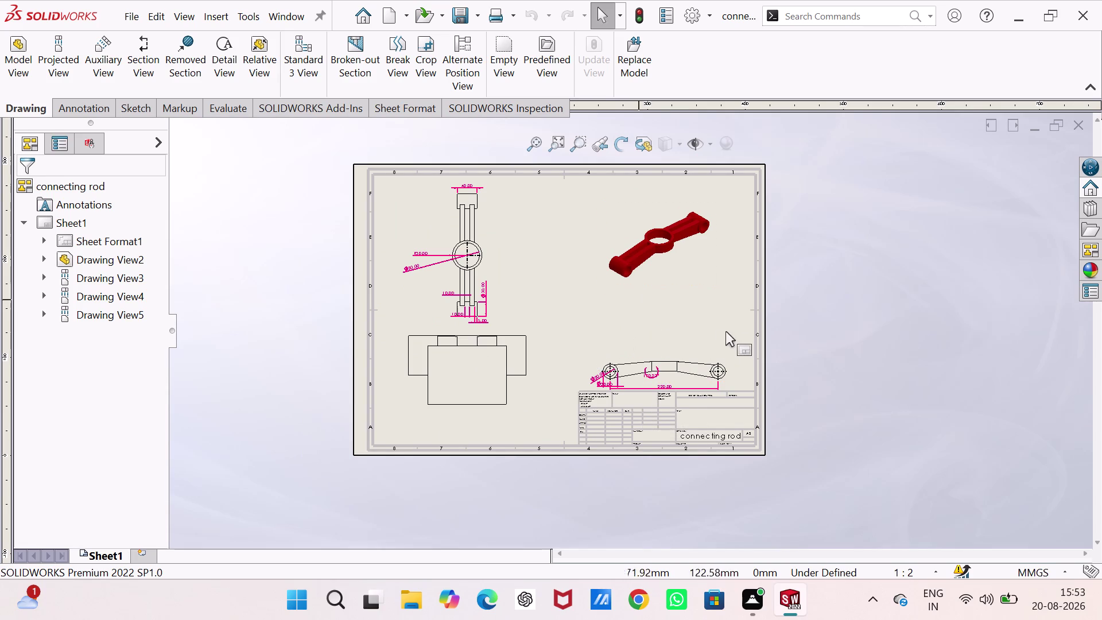
scroll(down, 3)
scroll(up, 3)
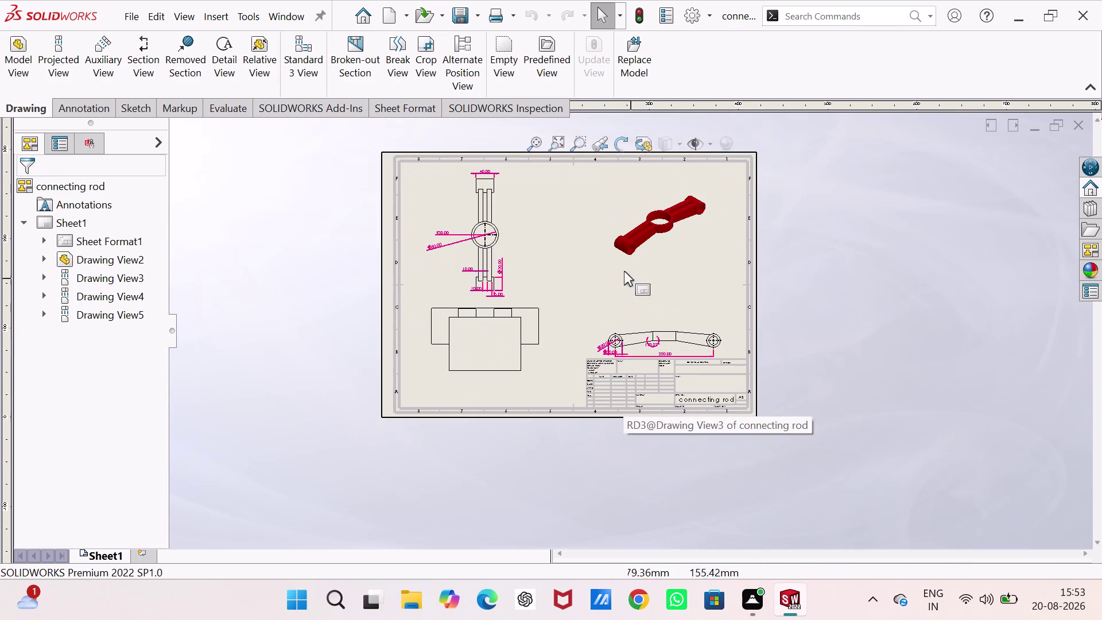
scroll(down, 3)
scroll(up, 3)
scroll(down, 3)
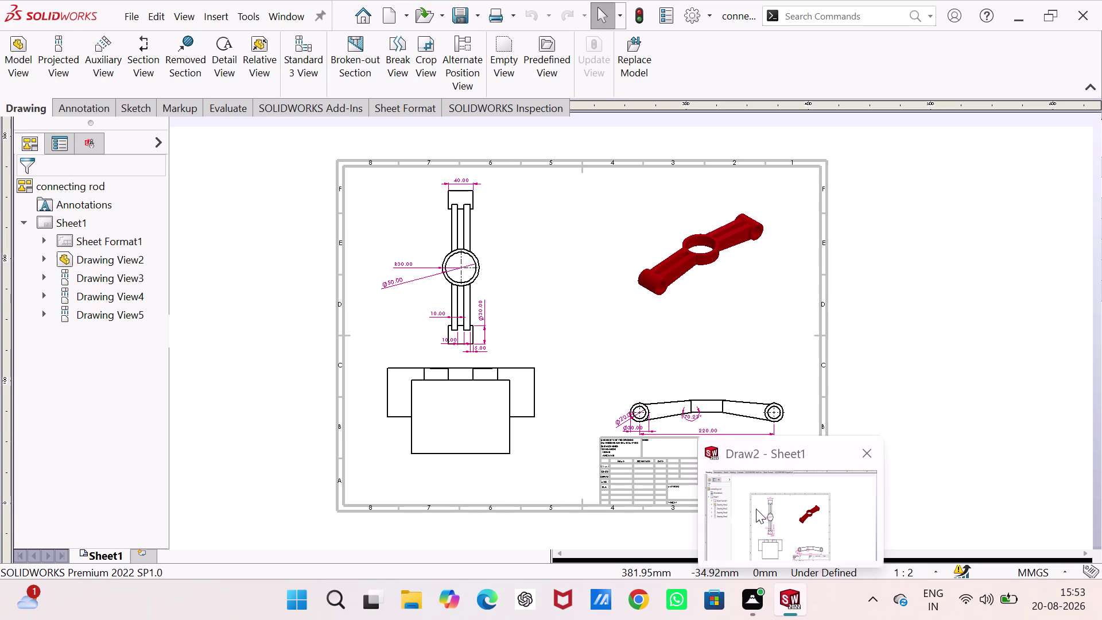
click(812, 521)
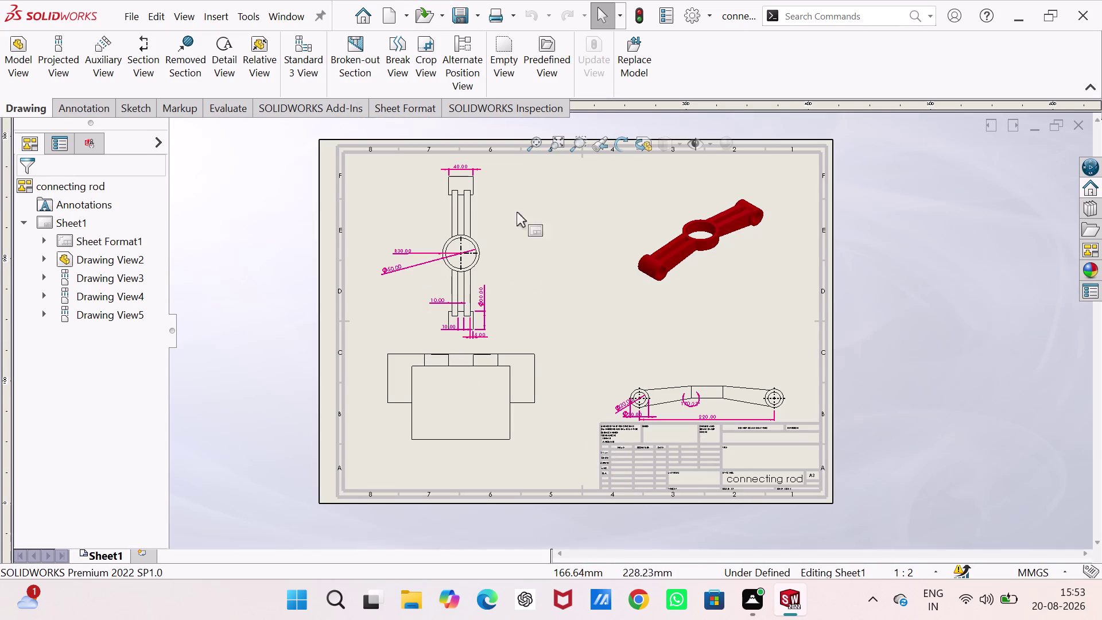
click(134, 19)
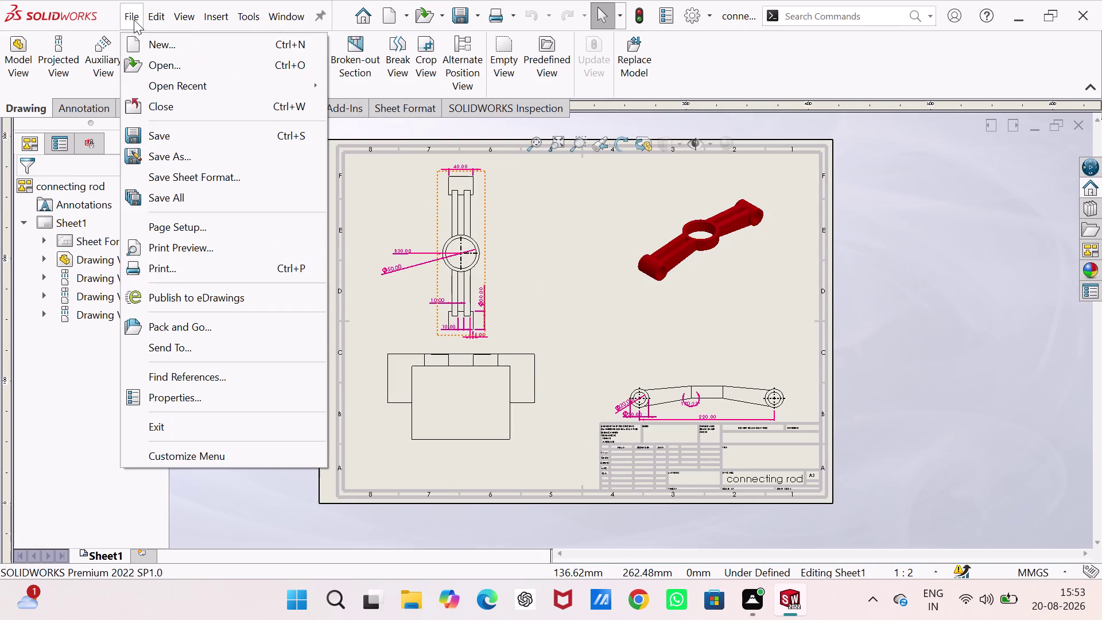
click(146, 43)
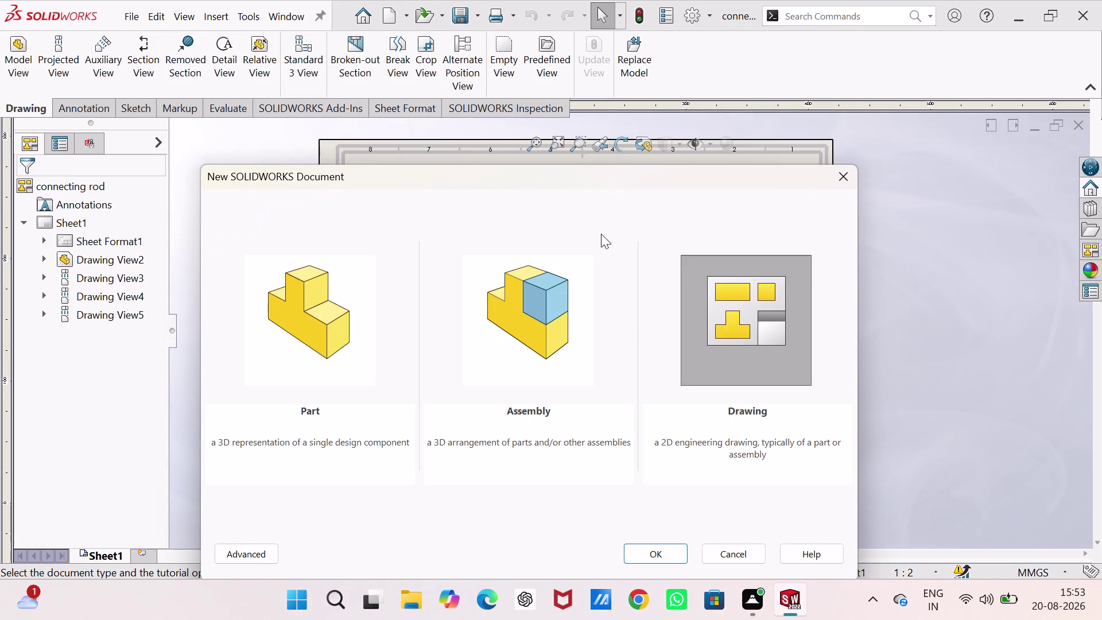
click(839, 177)
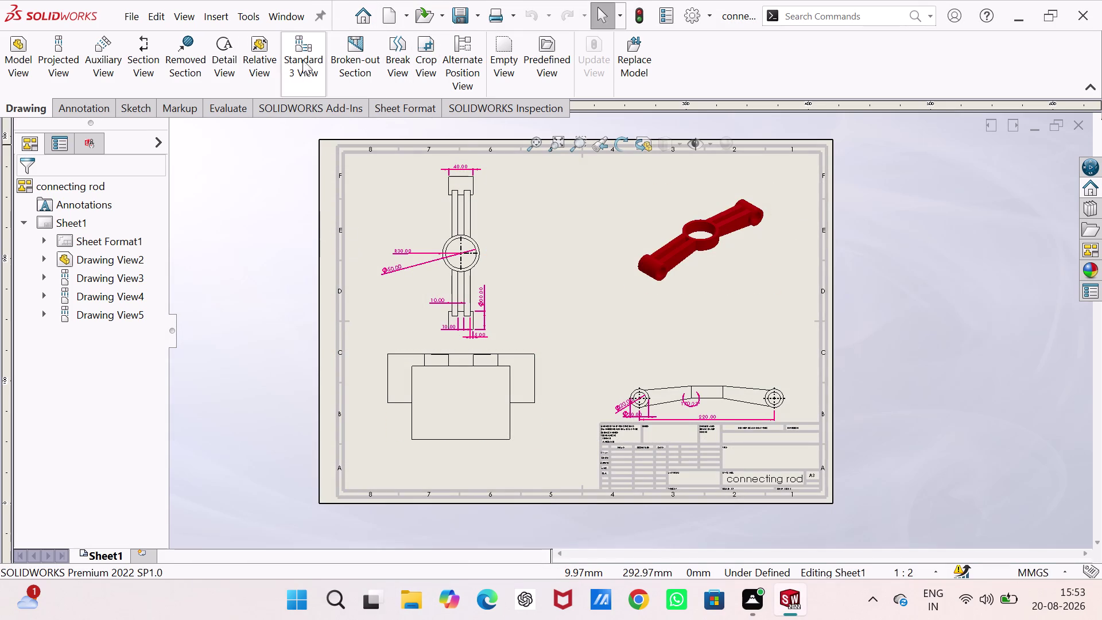
click(272, 15)
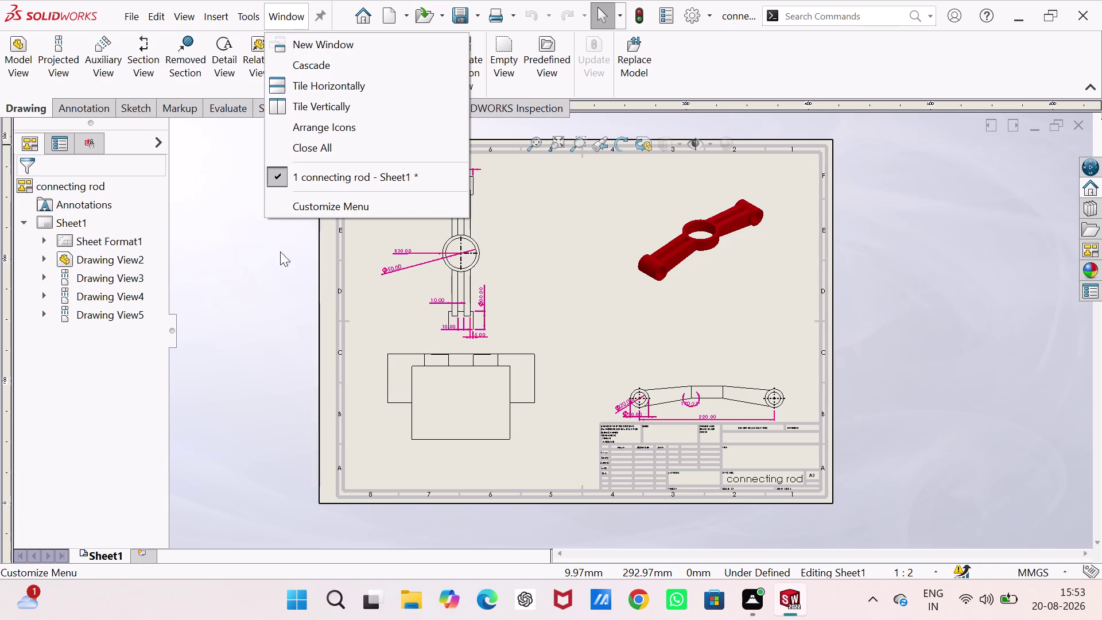
click(267, 259)
scroll(up, 3)
scroll(down, 3)
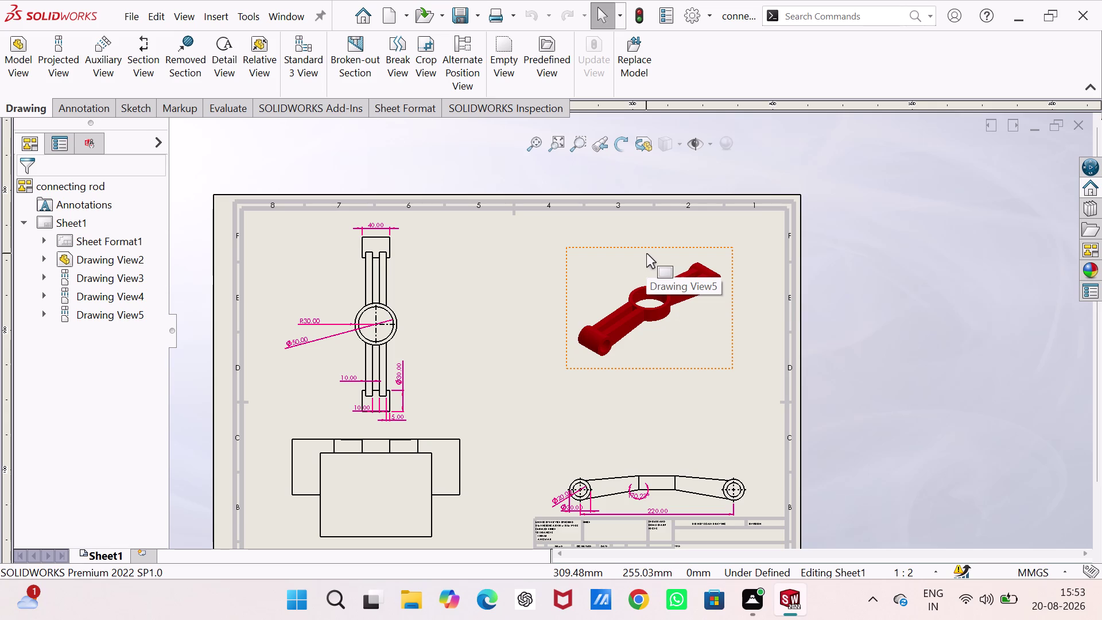
scroll(up, 3)
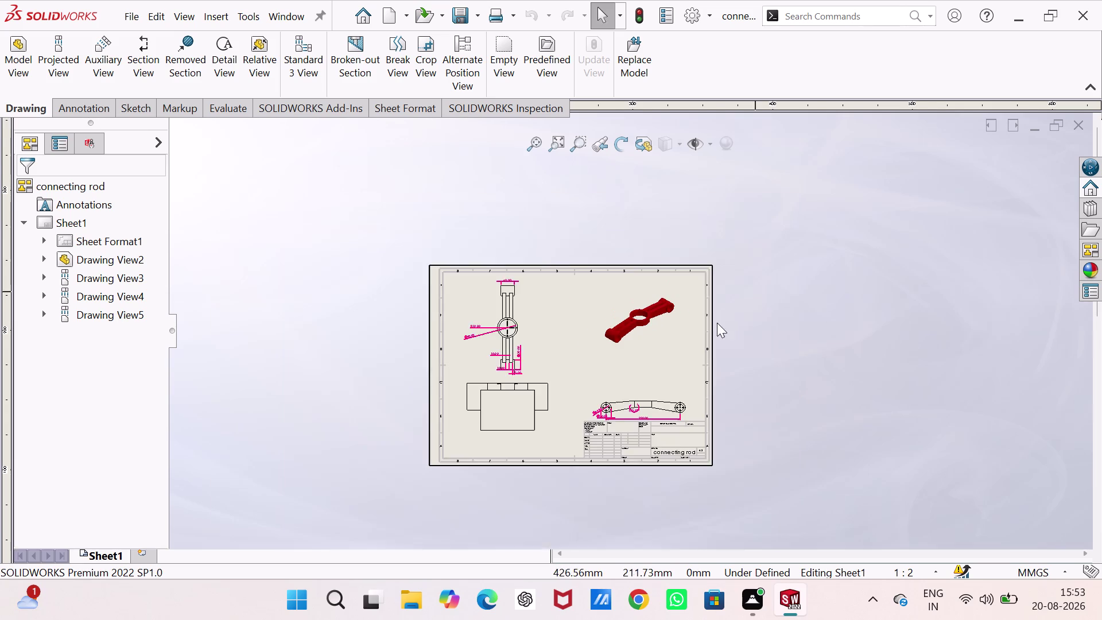
scroll(up, 3)
scroll(down, 3)
scroll(up, 3)
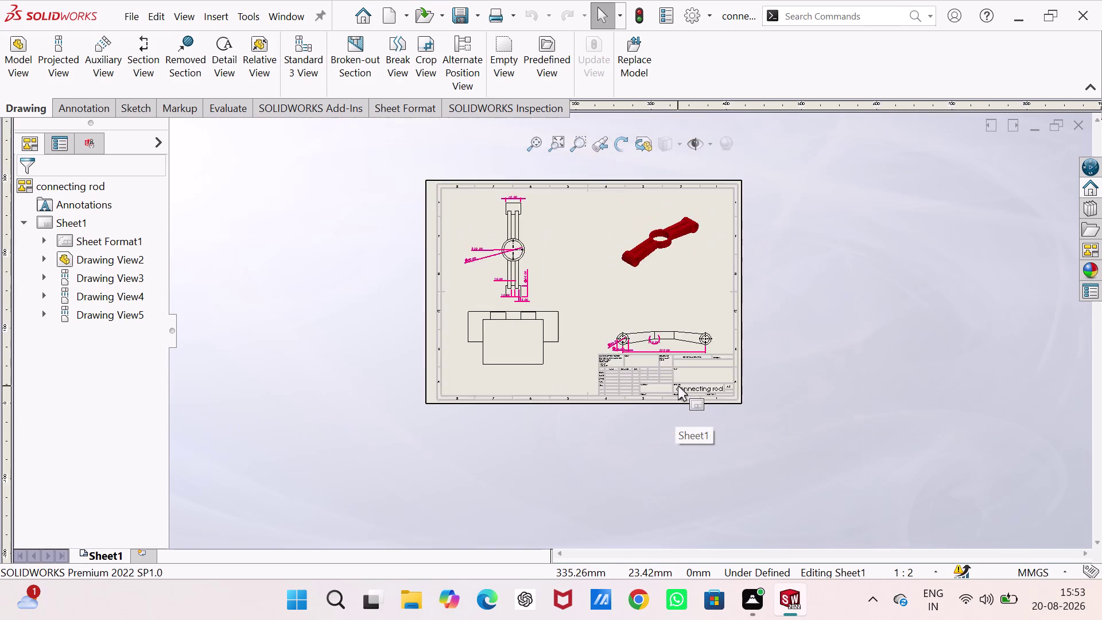
scroll(down, 3)
scroll(down, 3)
scroll(up, 3)
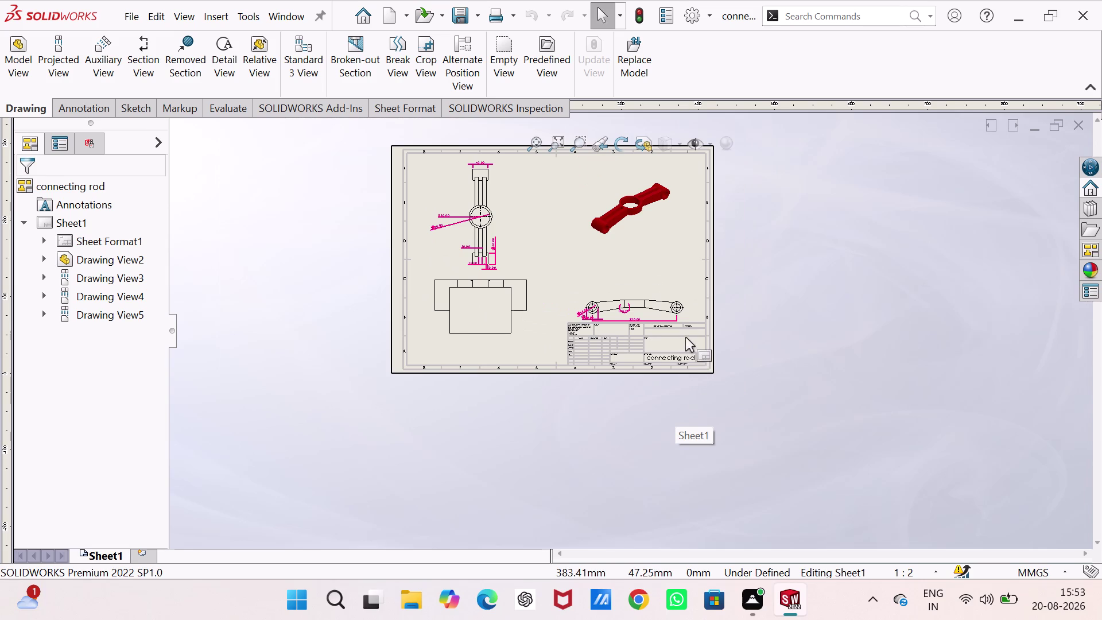
scroll(down, 3)
scroll(up, 3)
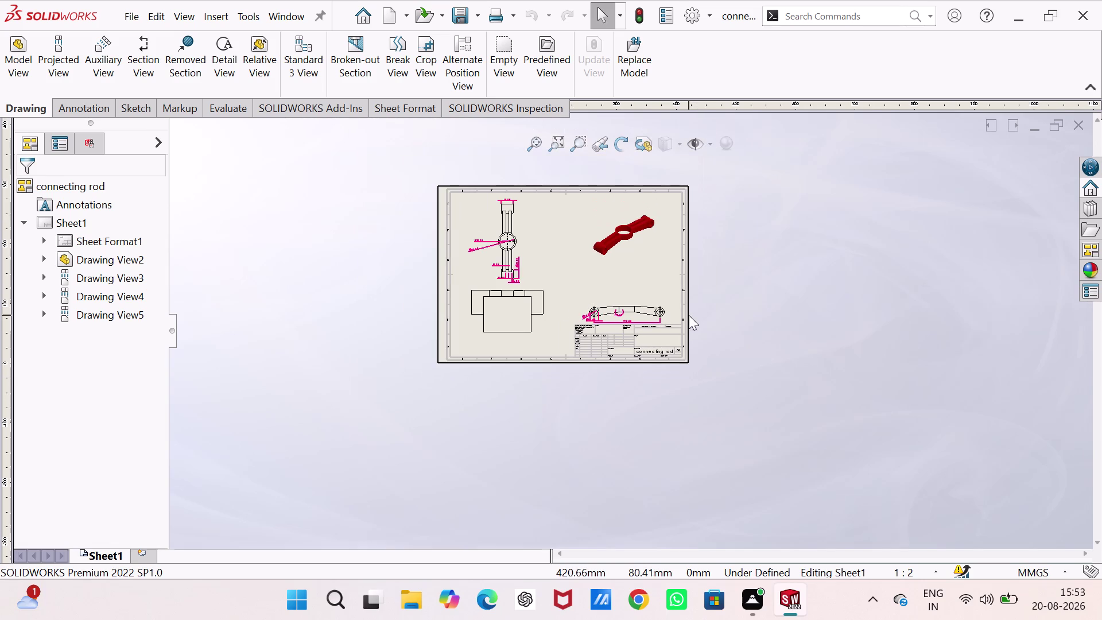
key(ctrl+s)
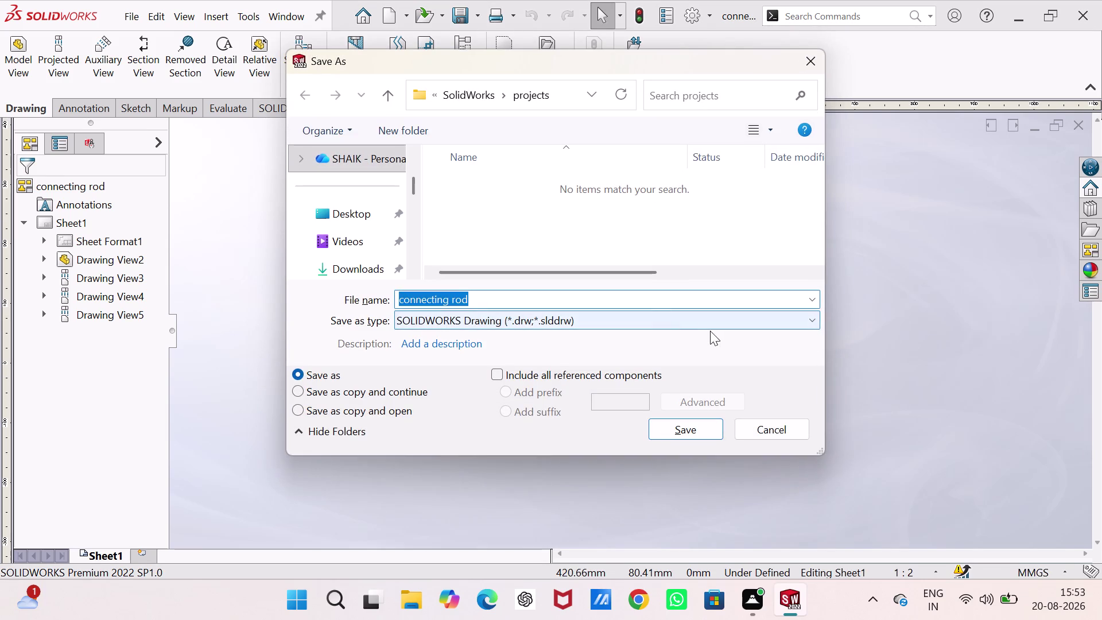
Set the save type to JPEG (*.jpg) and save the drawing sheet.
click(789, 320)
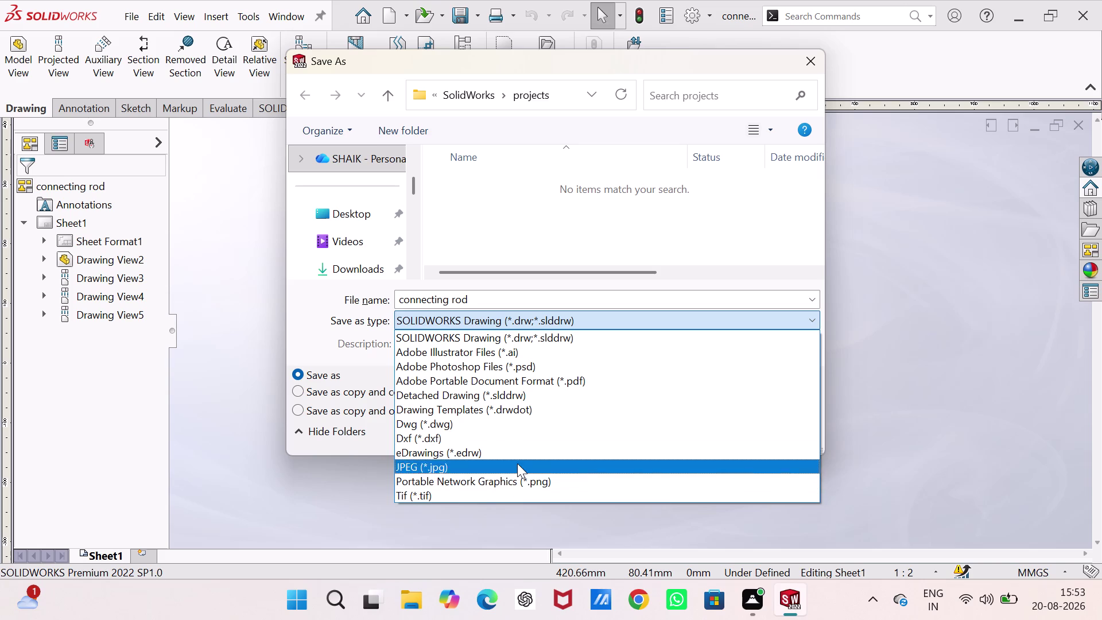
click(544, 381)
click(674, 455)
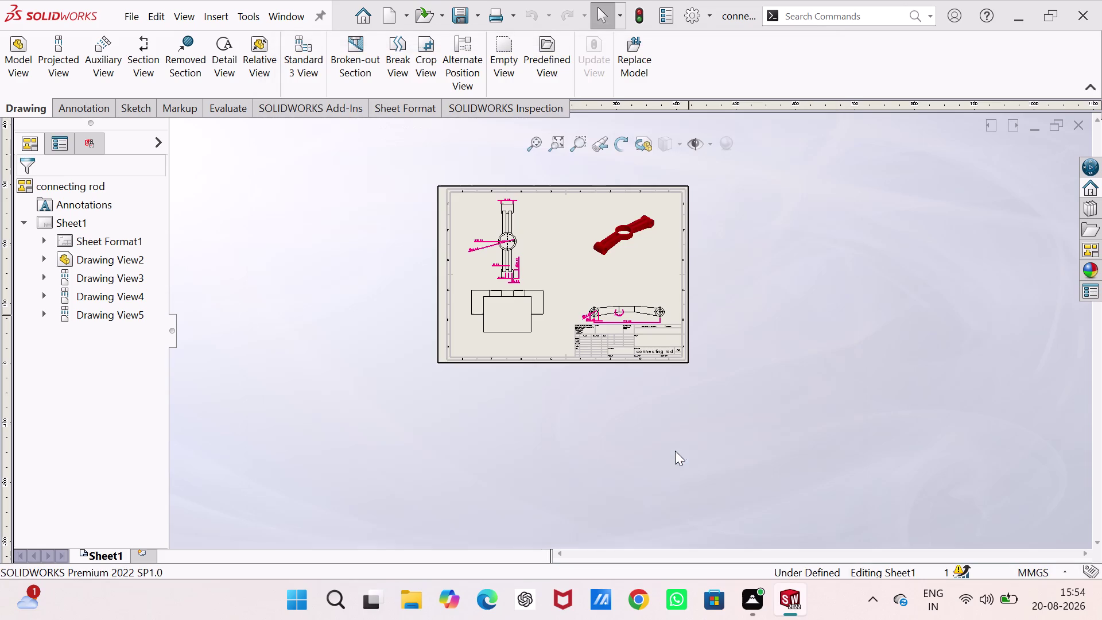
Zoom around the drawing sheet, then close the connecting rod drawing window.
scroll(down, 3)
scroll(down, 3)
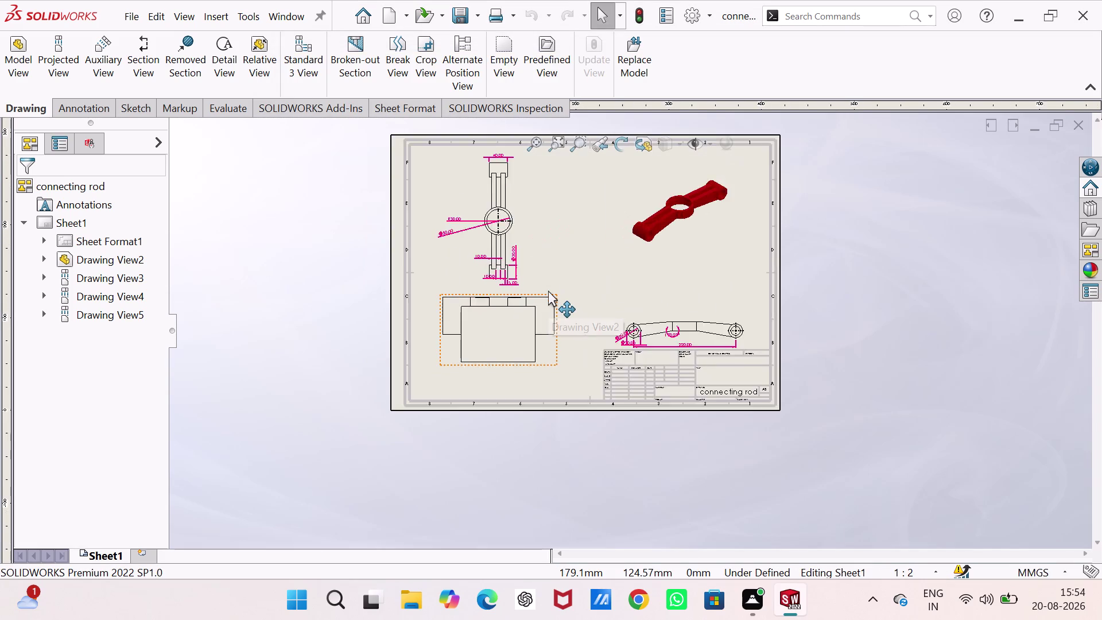
scroll(down, 3)
scroll(down, 3)
scroll(up, 3)
scroll(down, 3)
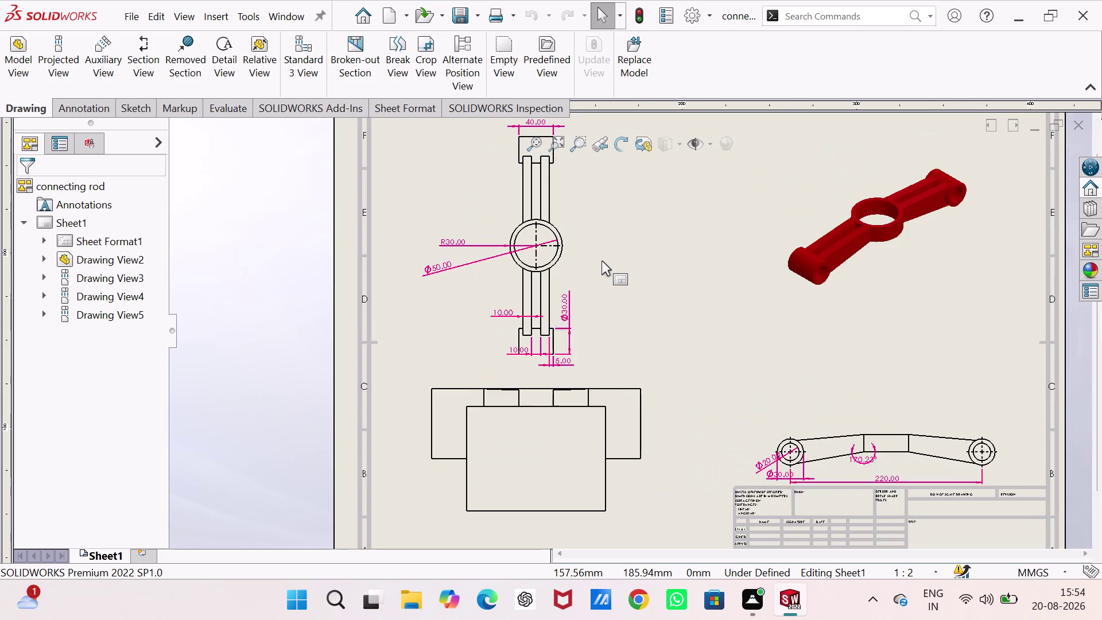
scroll(down, 3)
scroll(up, 3)
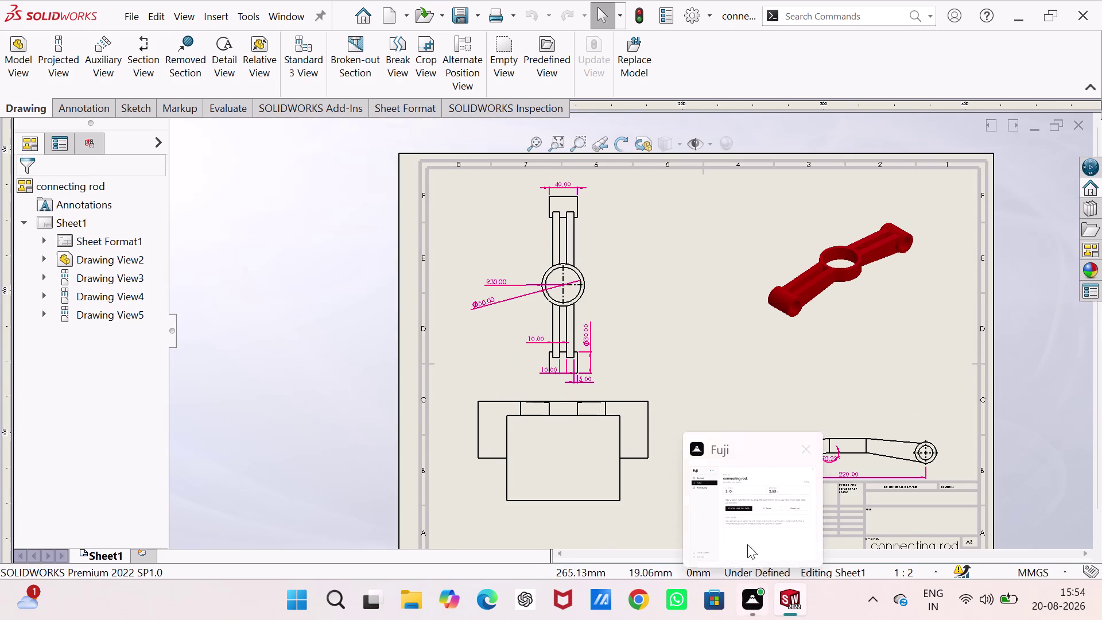
scroll(up, 3)
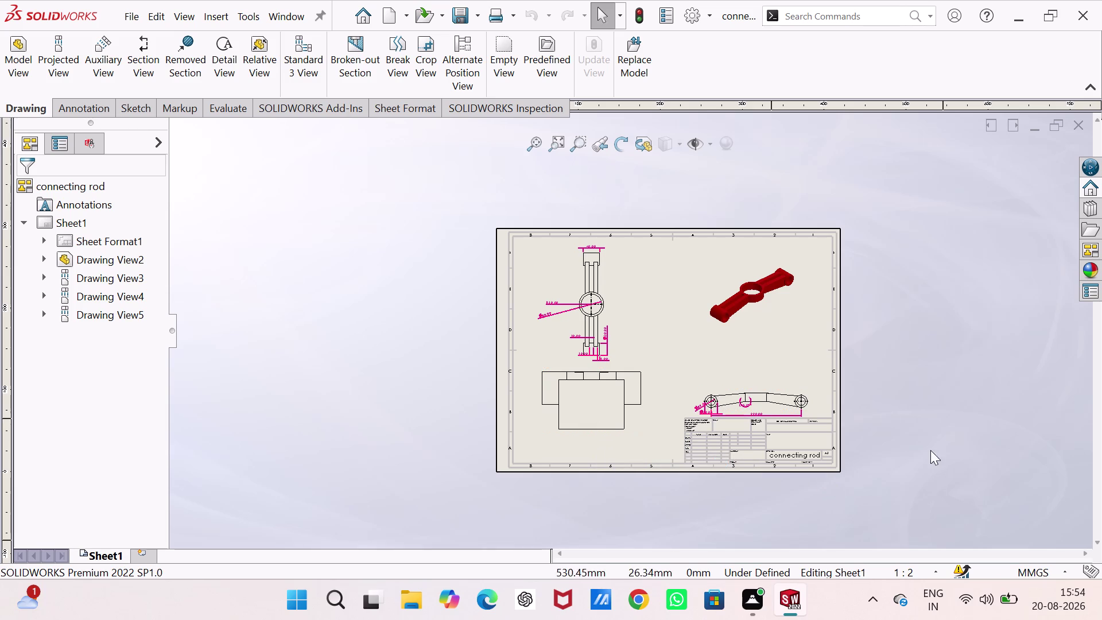
click(1082, 13)
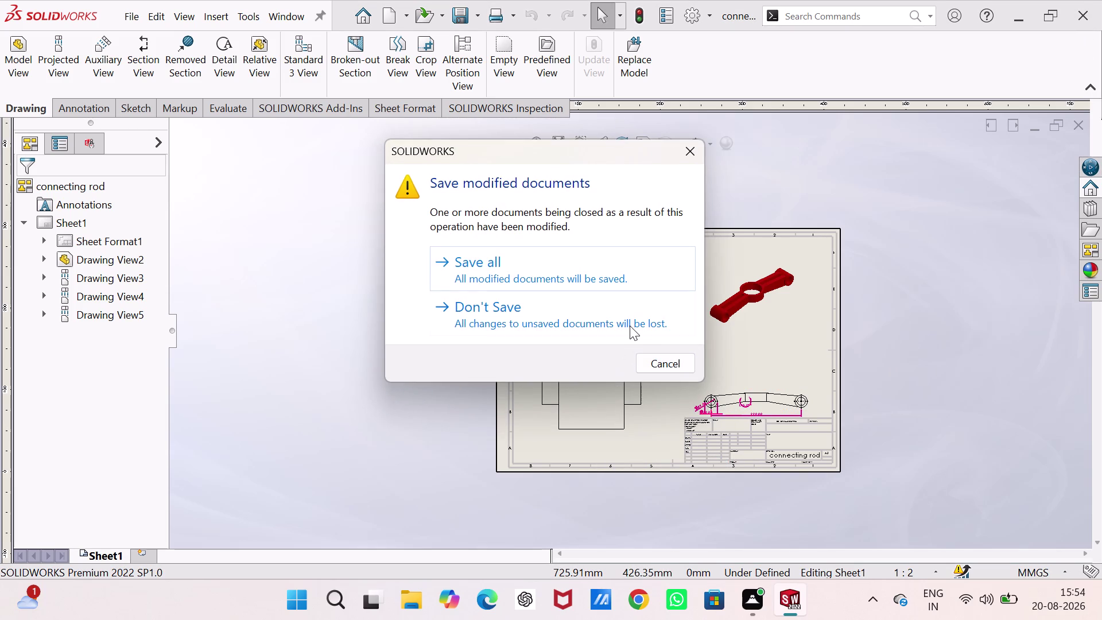